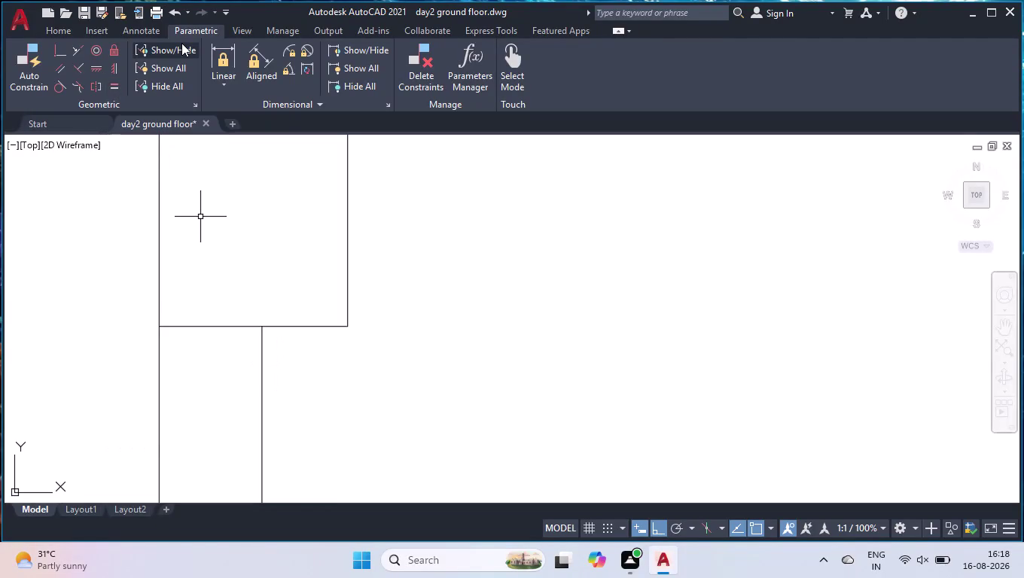
Select the jamb outline and the vertical wall line, cancelling an accidental line command.
scroll(down, 3)
scroll(down, 3)
scroll(up, 3)
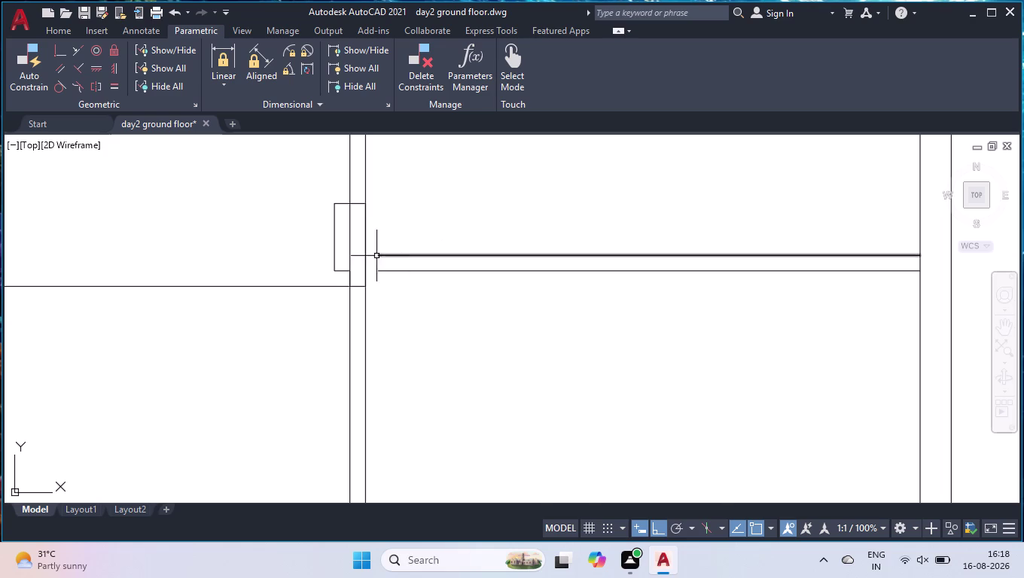
click(342, 275)
click(327, 250)
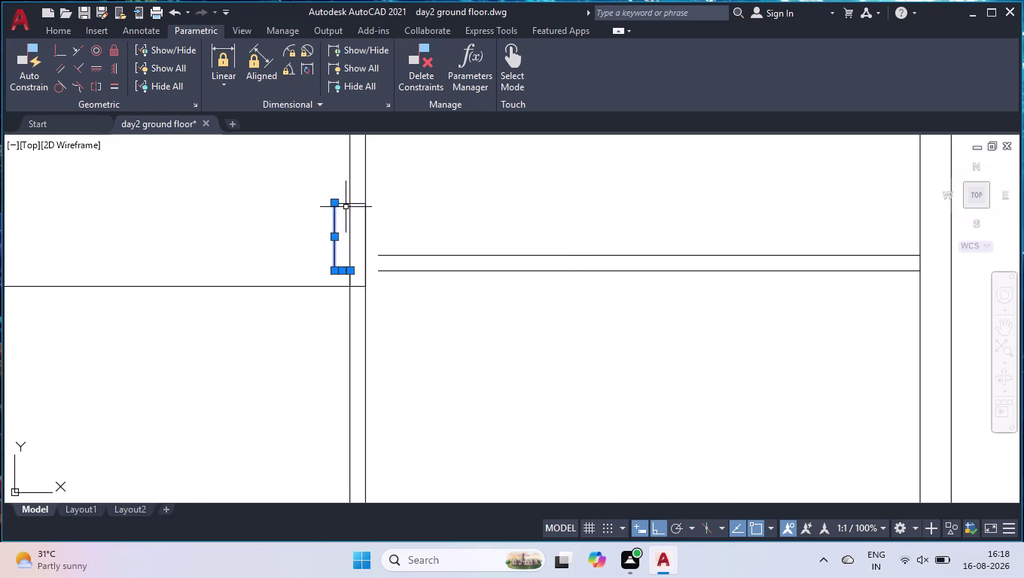
click(344, 203)
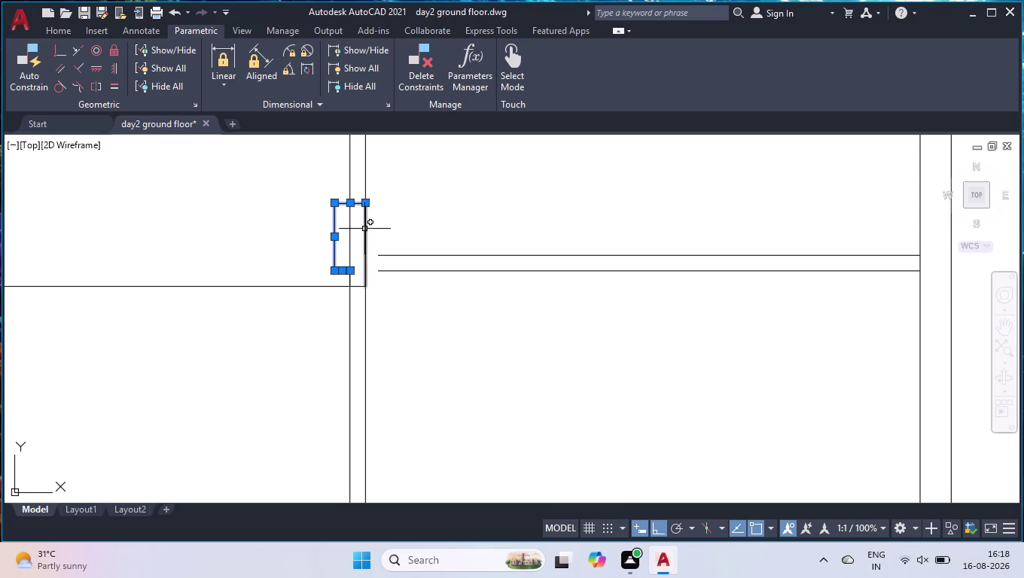
click(363, 230)
double_click(372, 235)
click(360, 239)
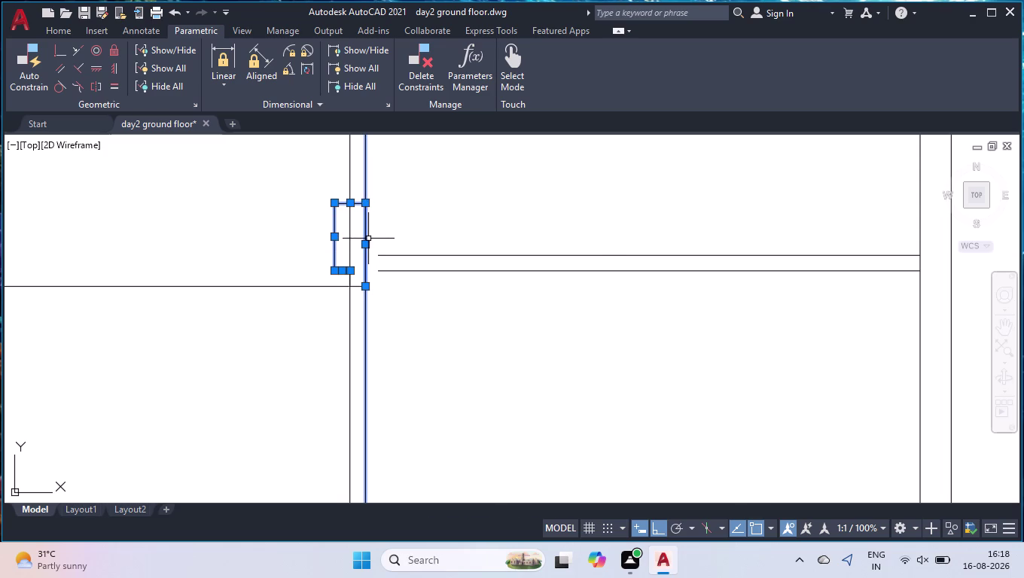
key(l)
key(Return)
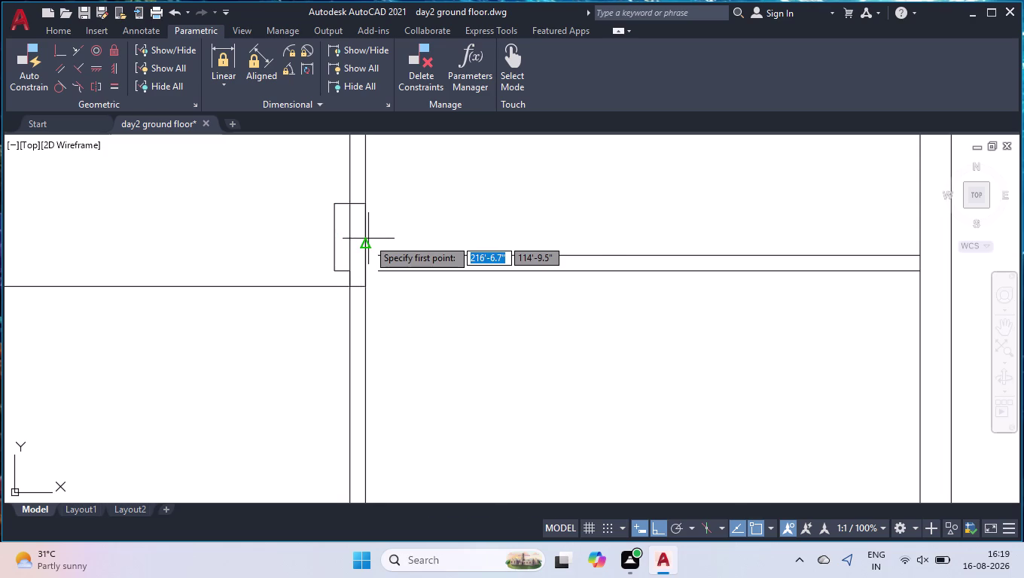
key(space)
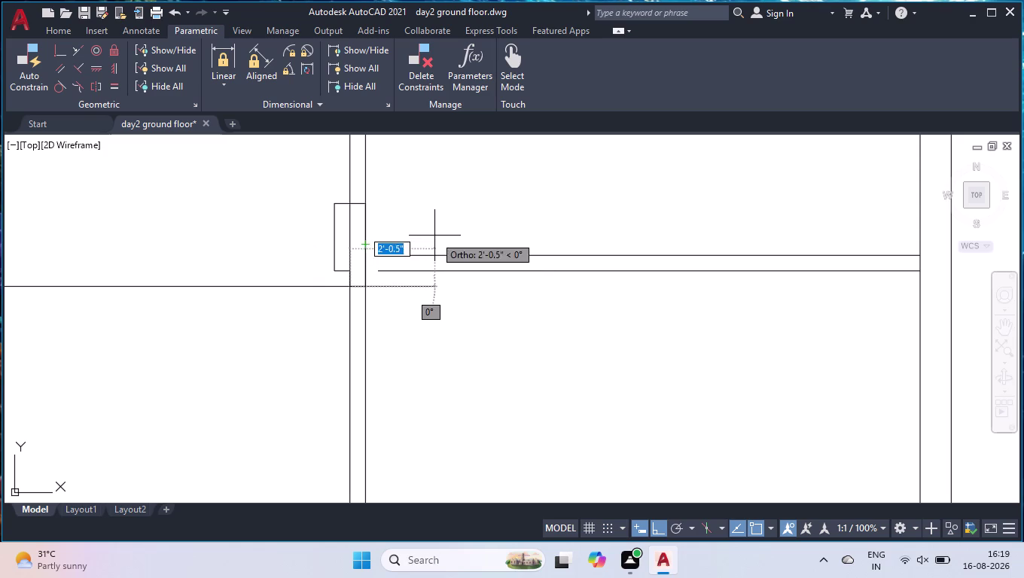
key(space)
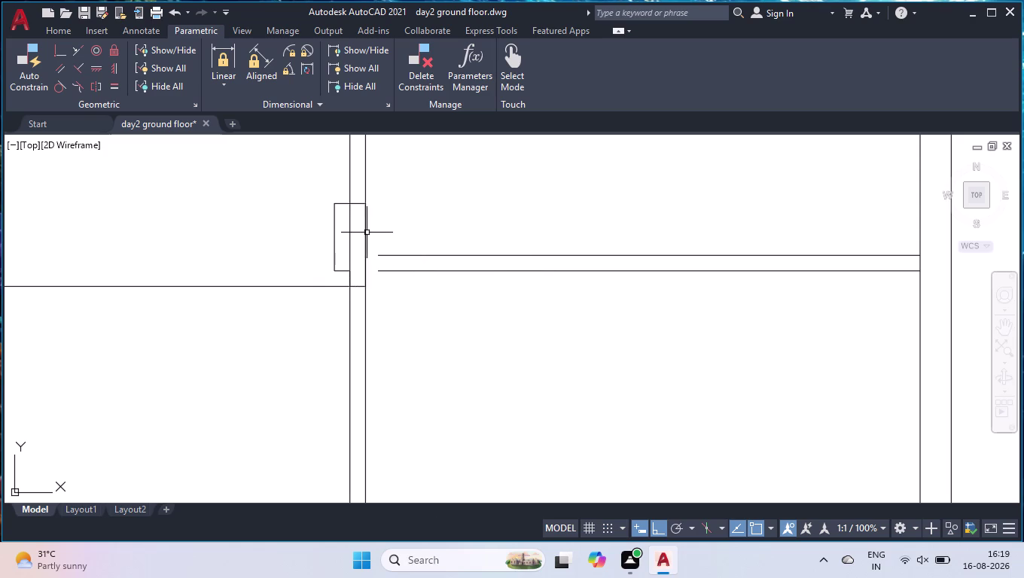
Window-select the jamb lines and the lower and short wall lines, and join them into one outline.
click(366, 234)
click(357, 201)
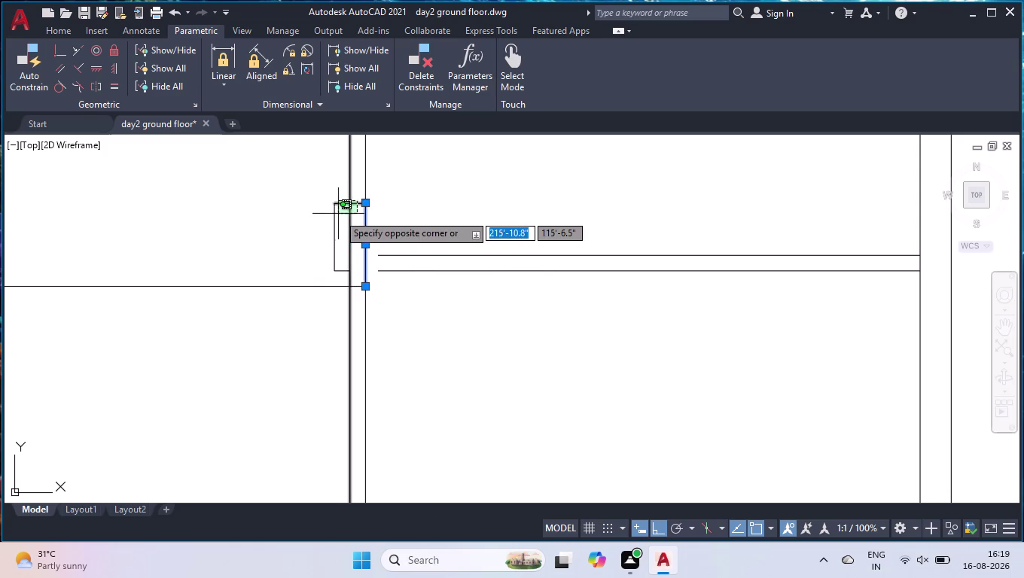
click(354, 205)
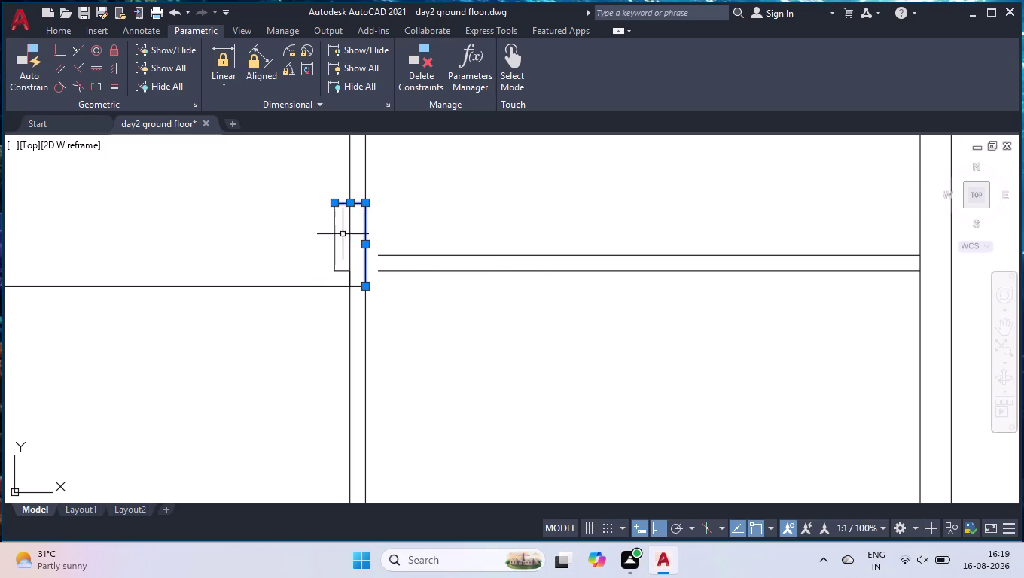
click(341, 275)
click(332, 246)
scroll(up, 3)
click(316, 316)
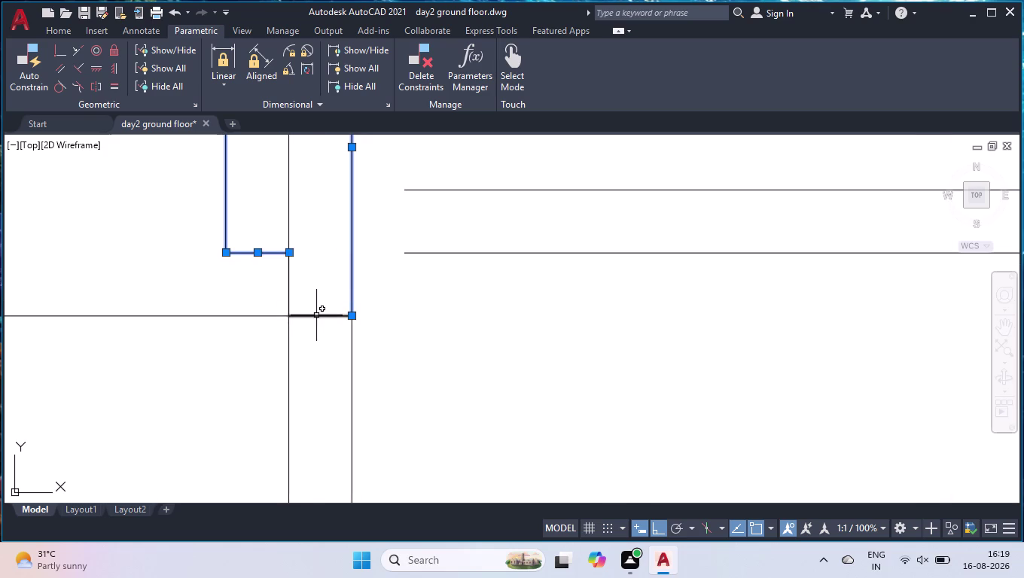
click(308, 297)
click(317, 285)
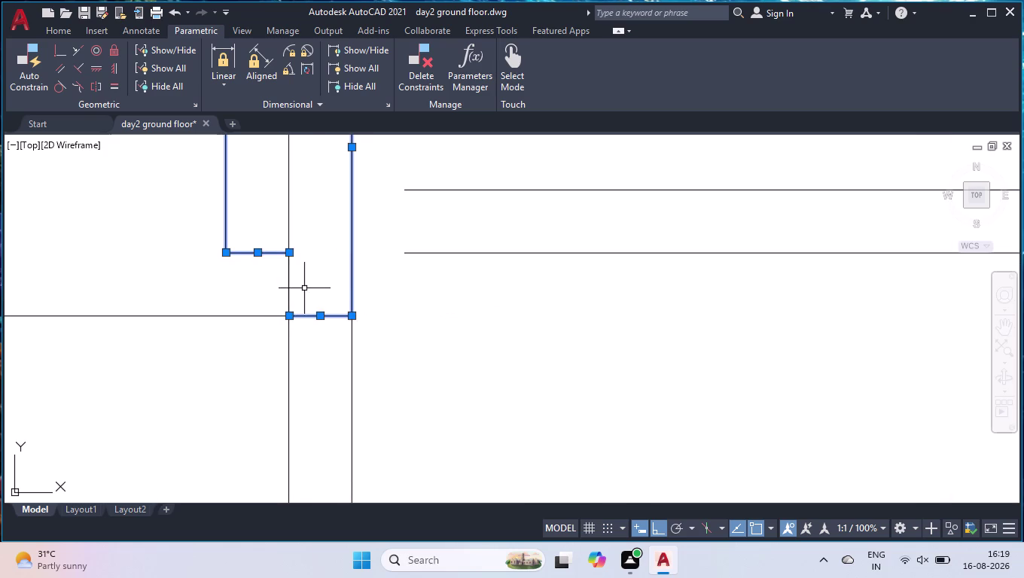
click(290, 290)
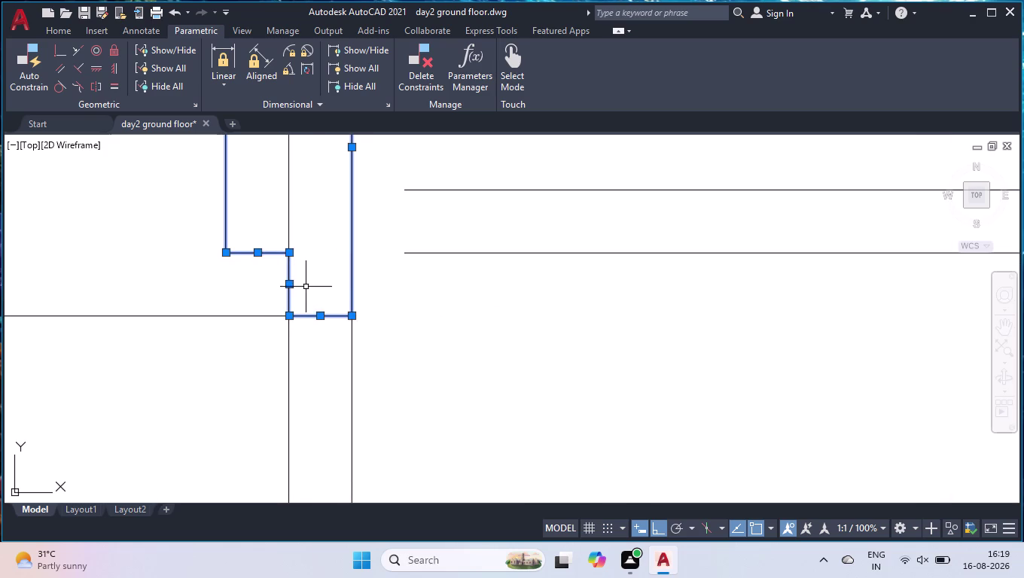
key(j)
key(Return)
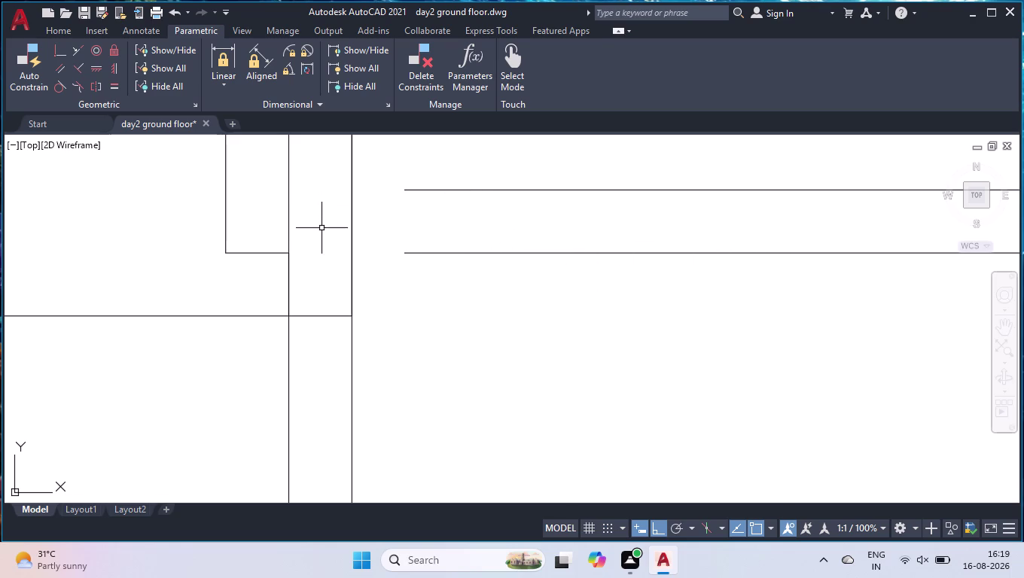
Stretch the wall outline near the jamb so its end meets the jamb.
scroll(down, 3)
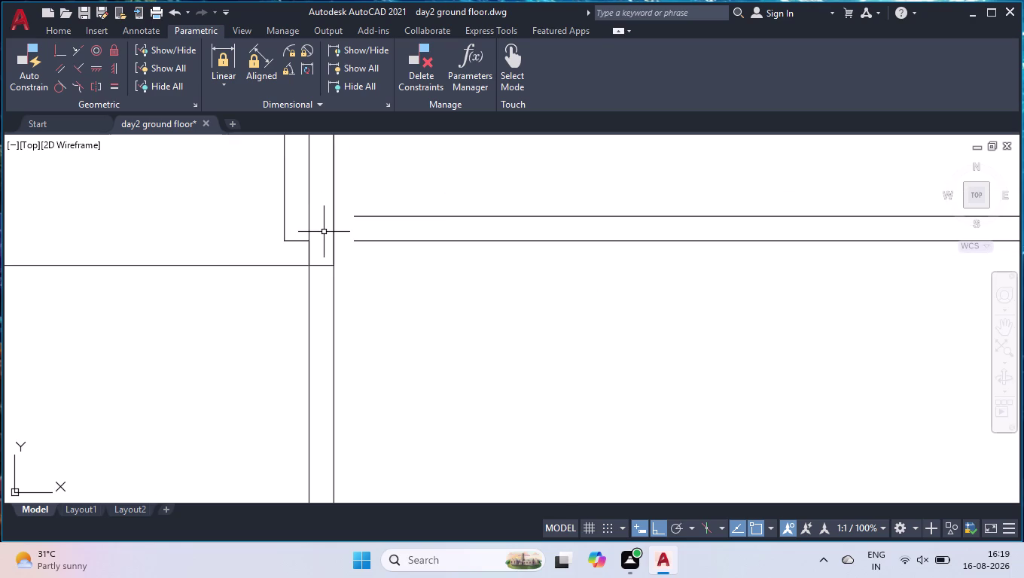
click(294, 240)
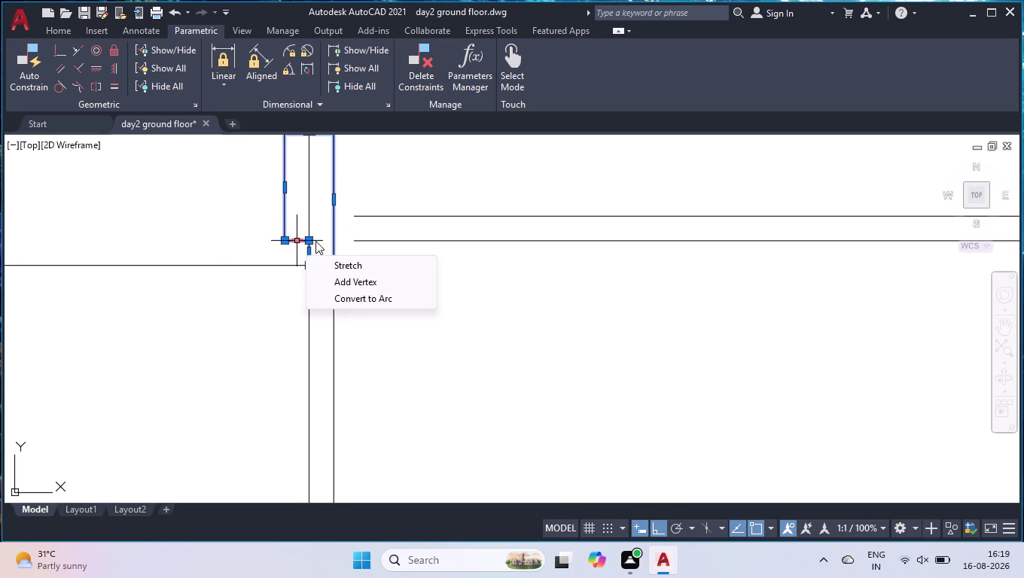
key(m)
key(Return)
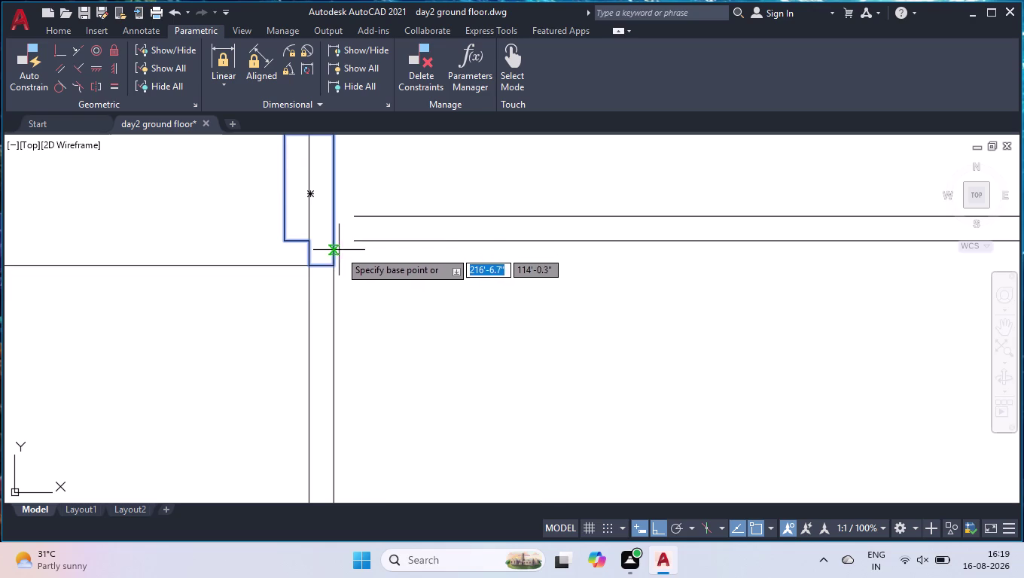
scroll(up, 3)
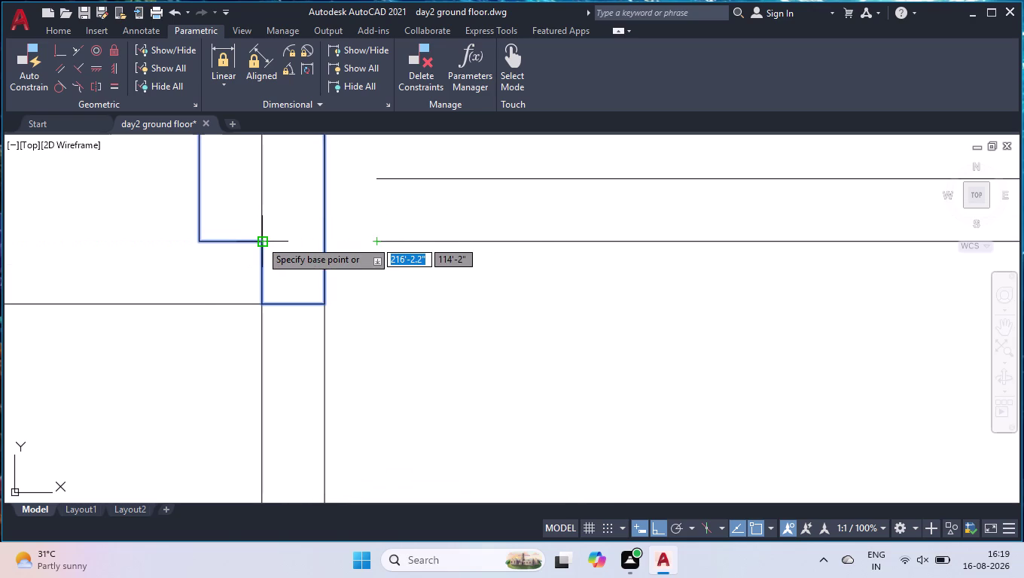
scroll(down, 3)
scroll(up, 3)
scroll(up, 3)
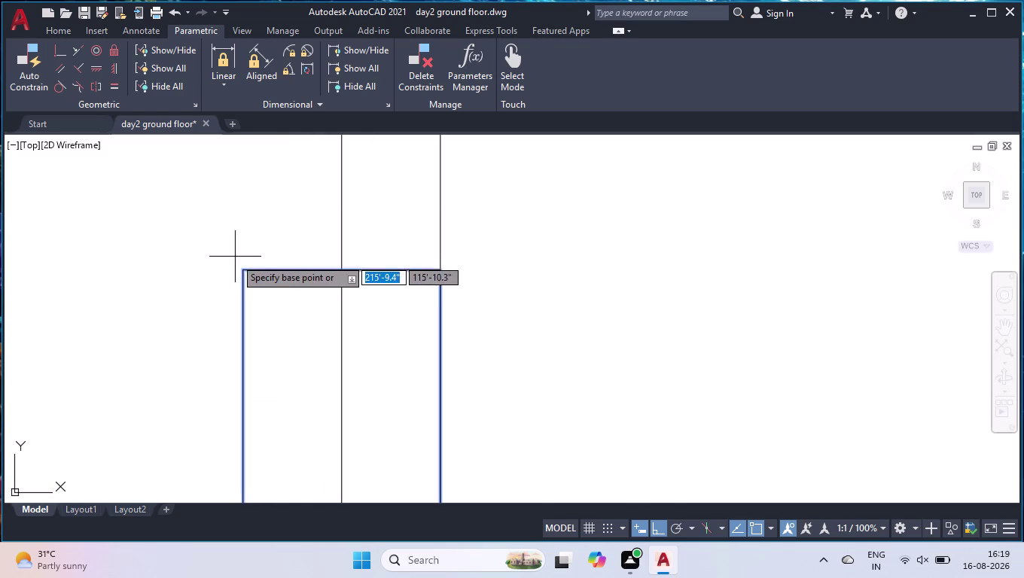
click(244, 268)
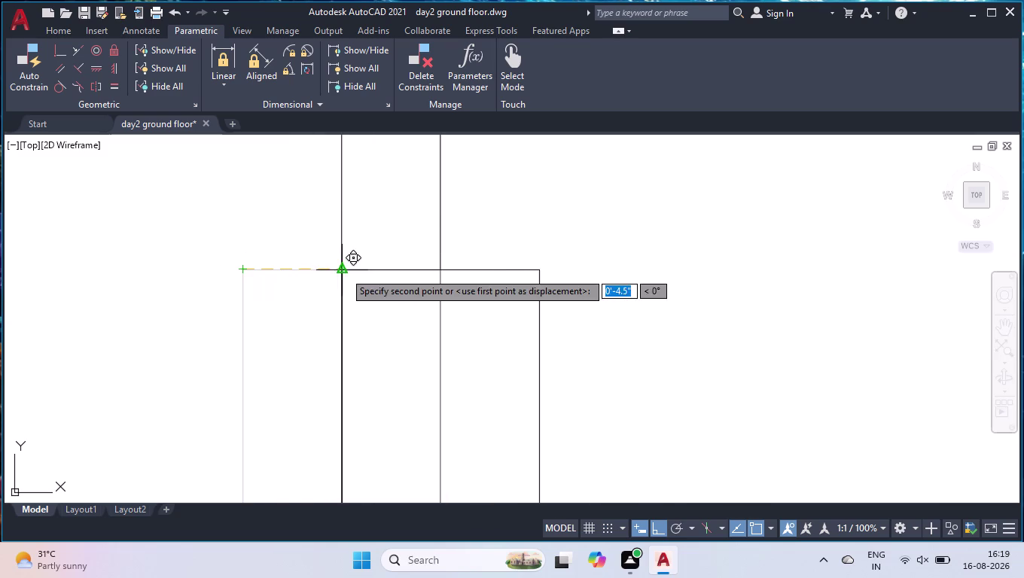
click(345, 272)
scroll(down, 3)
scroll(up, 3)
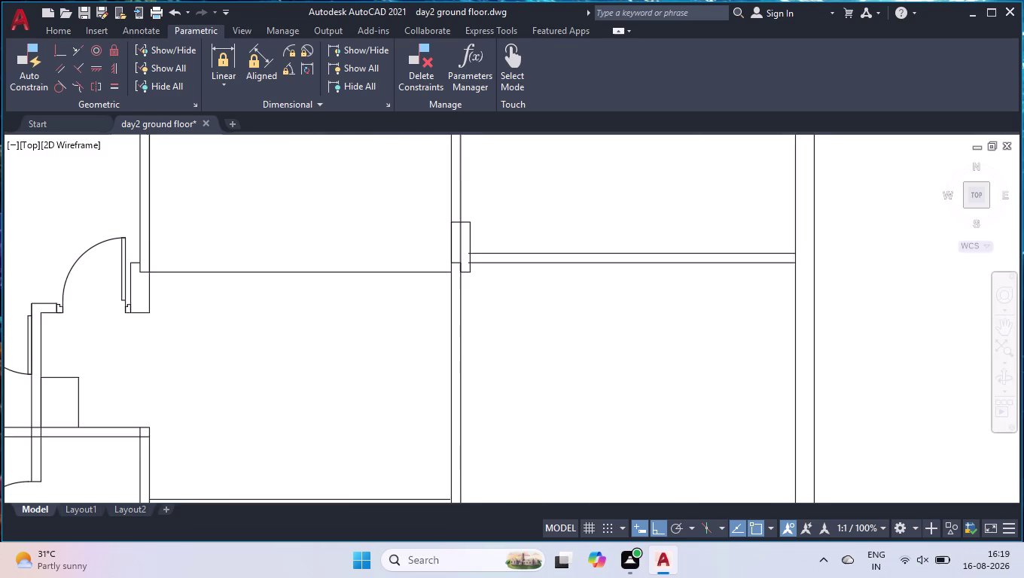
Draw a 9' line starting at the partition wall.
scroll(down, 3)
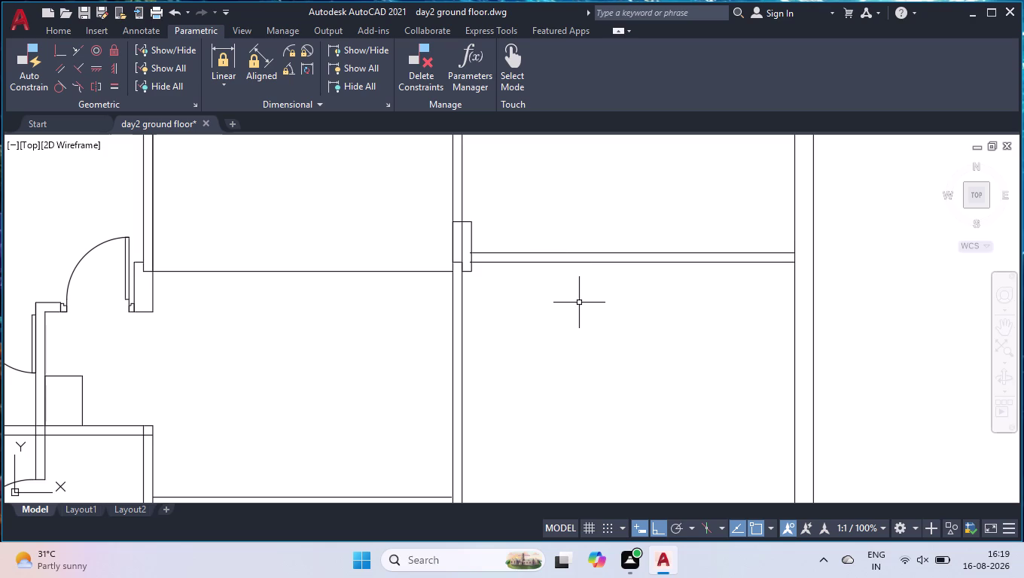
scroll(down, 3)
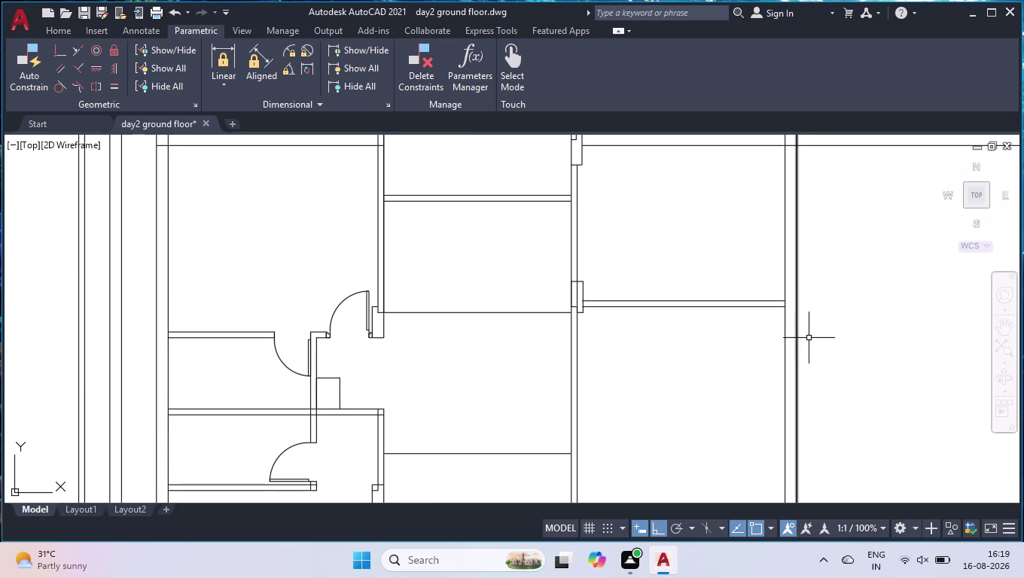
scroll(up, 3)
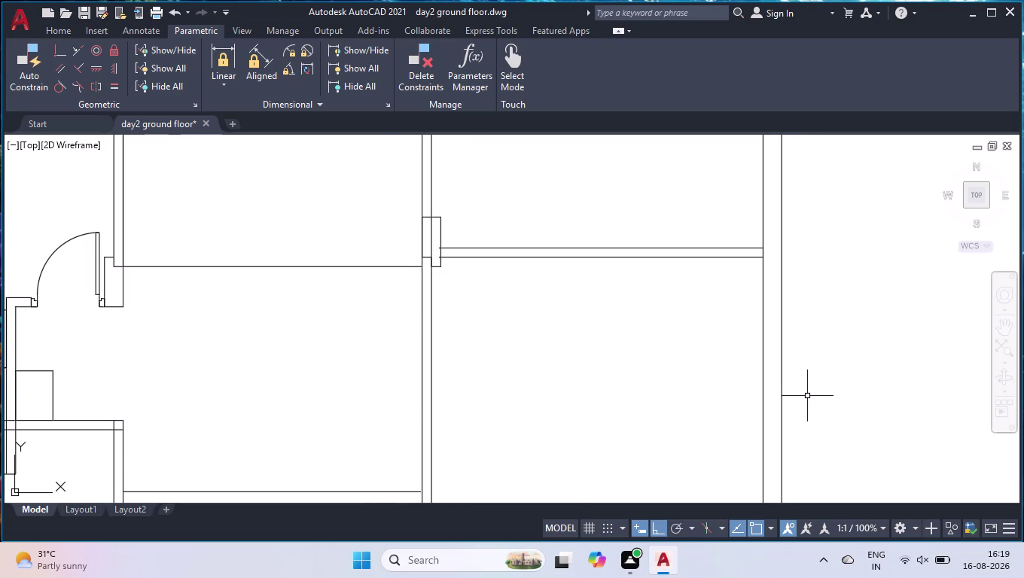
text(off)
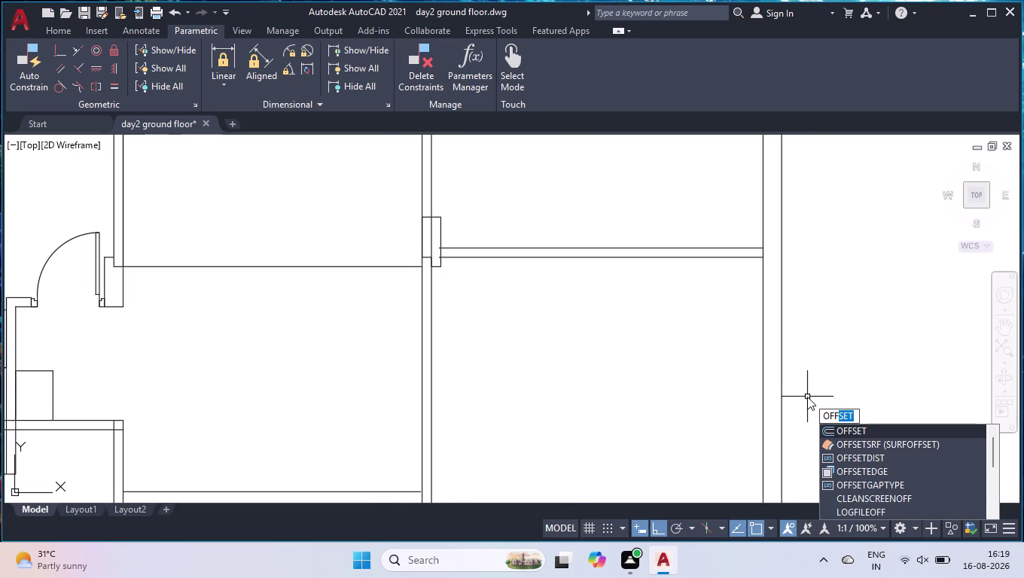
key(BackSpace)
key(BackSpace)
key(BackSpace)
key(BackSpace)
key(l)
key(Return)
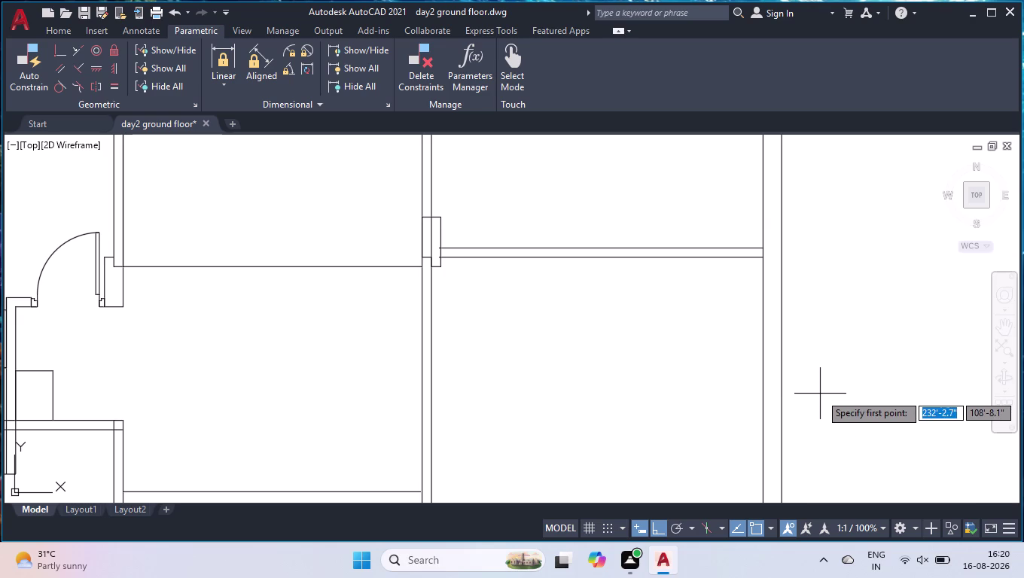
click(760, 256)
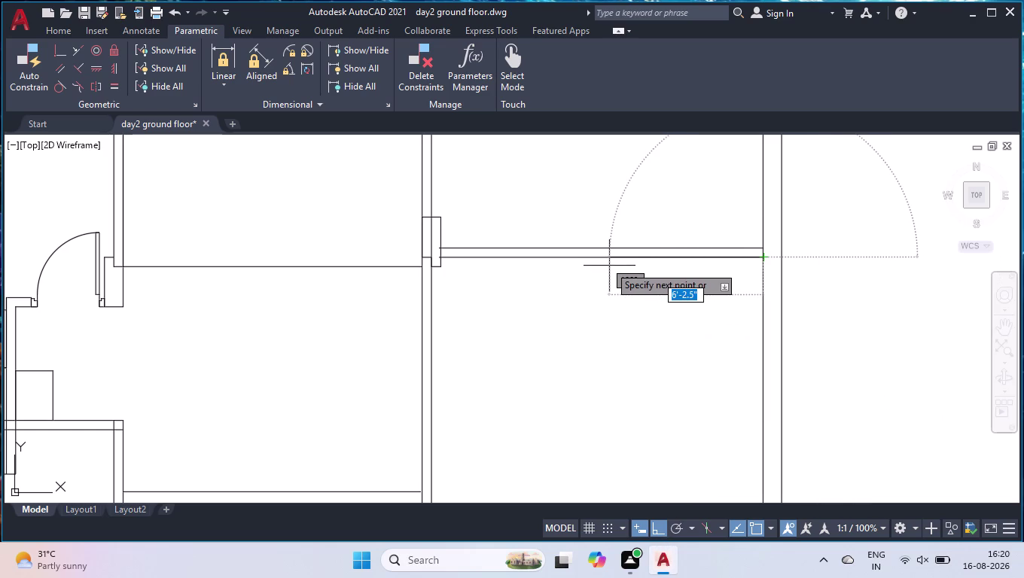
text(9')
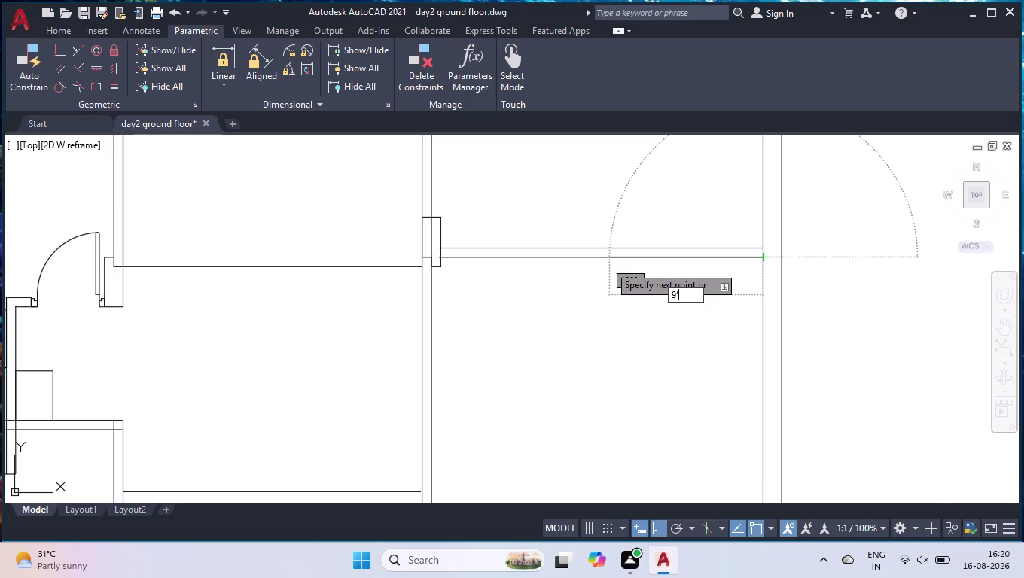
key(Return)
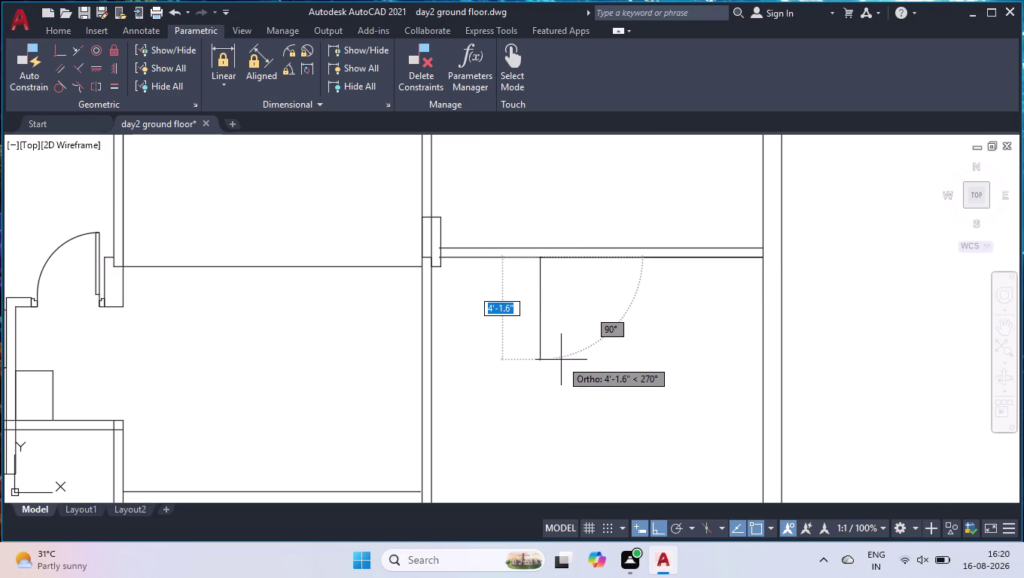
Continue the room outline with a 4'1" downward segment and a short closing segment.
text(4)
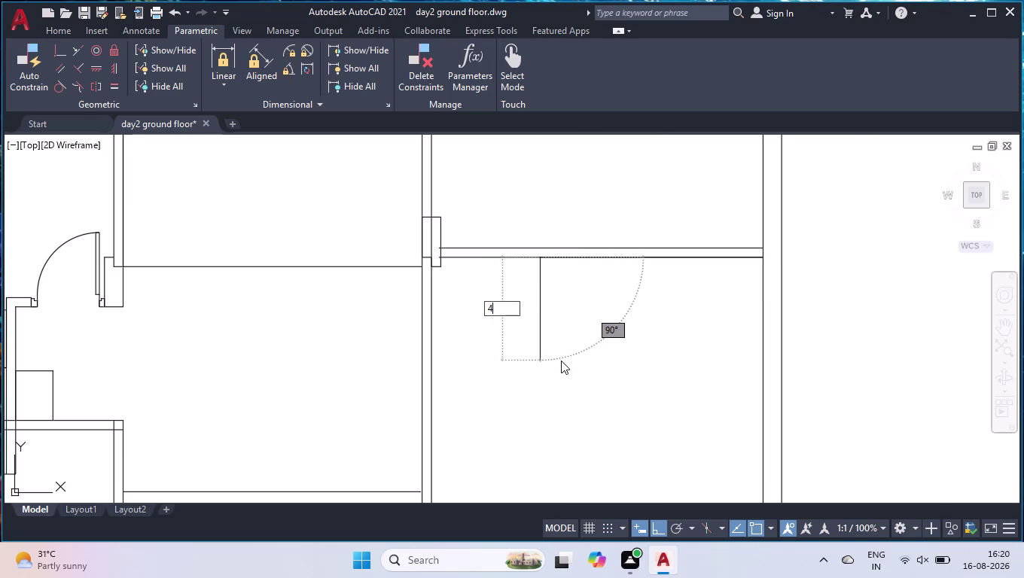
text('1")
key(Return)
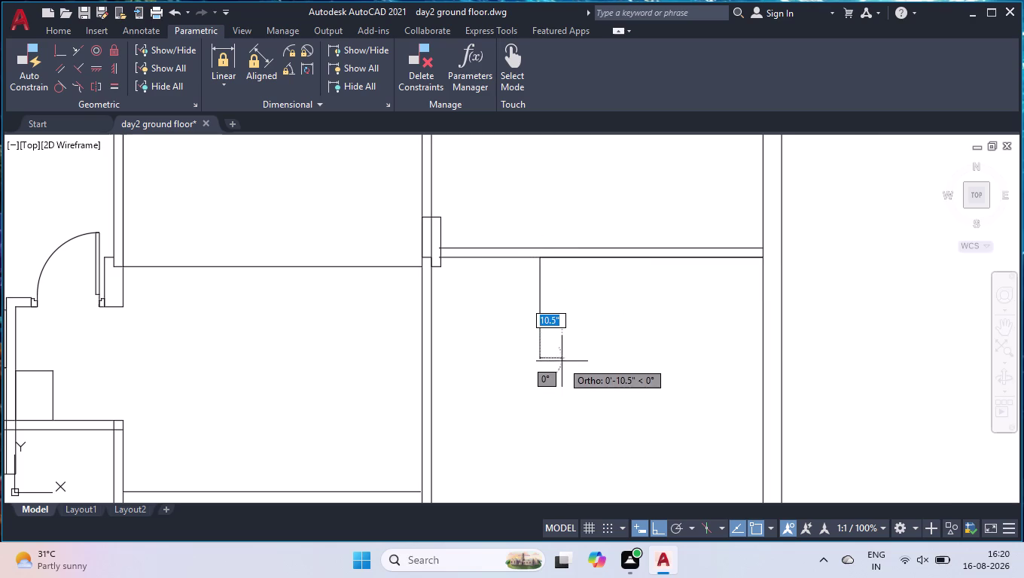
click(760, 359)
key(space)
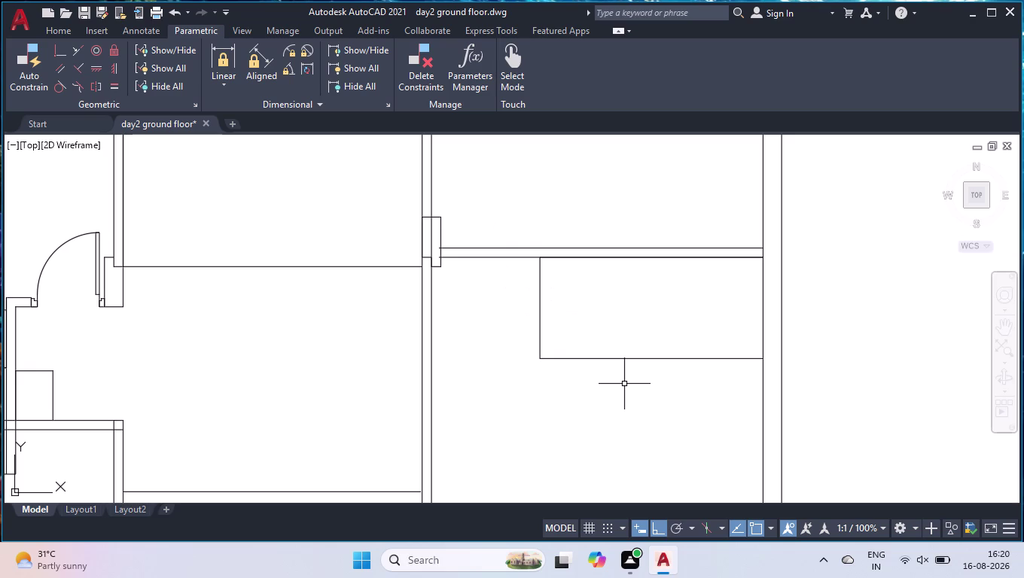
Extend the room's left line up to the partition.
text(ex)
key(Return)
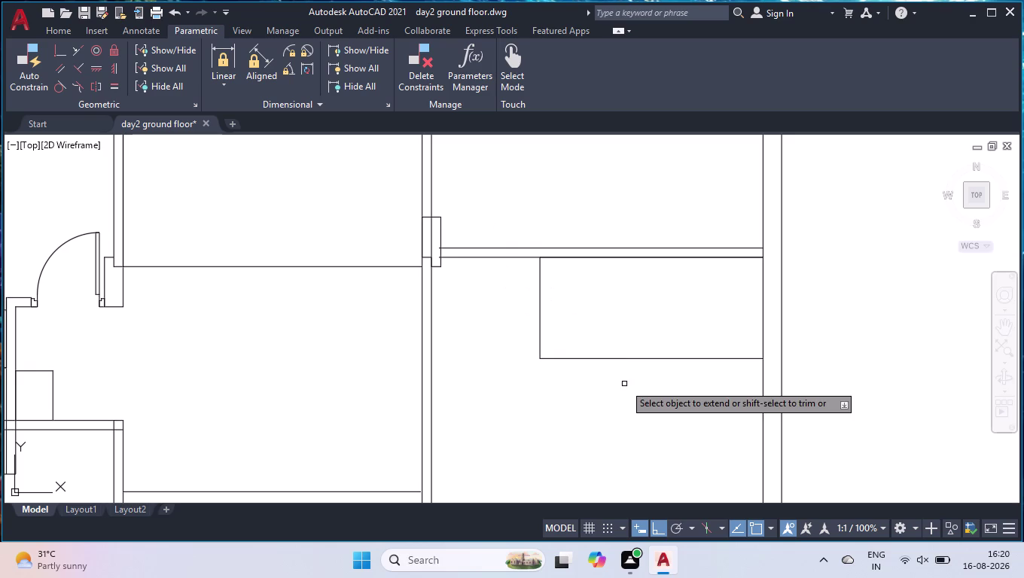
click(541, 284)
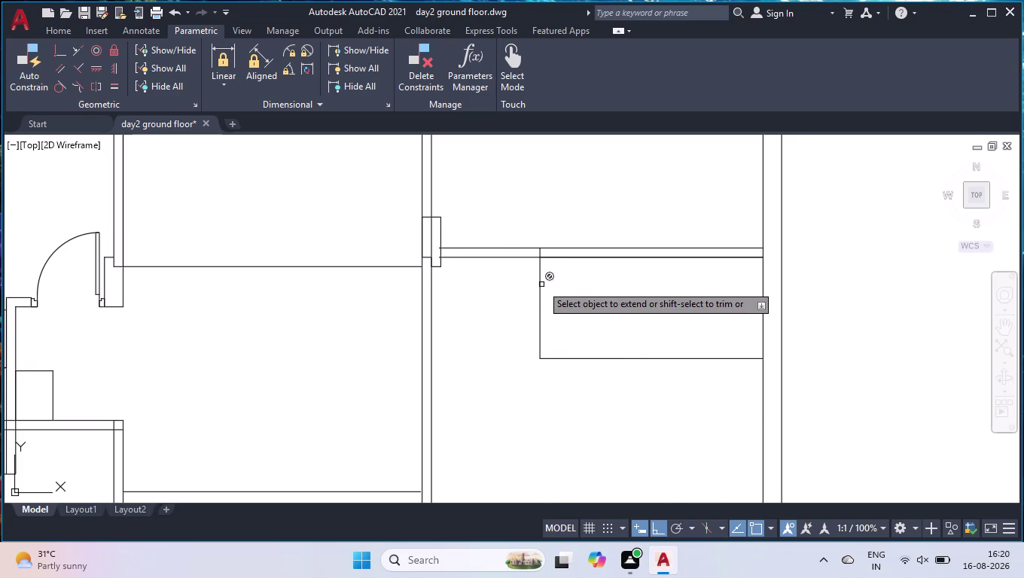
key(Return)
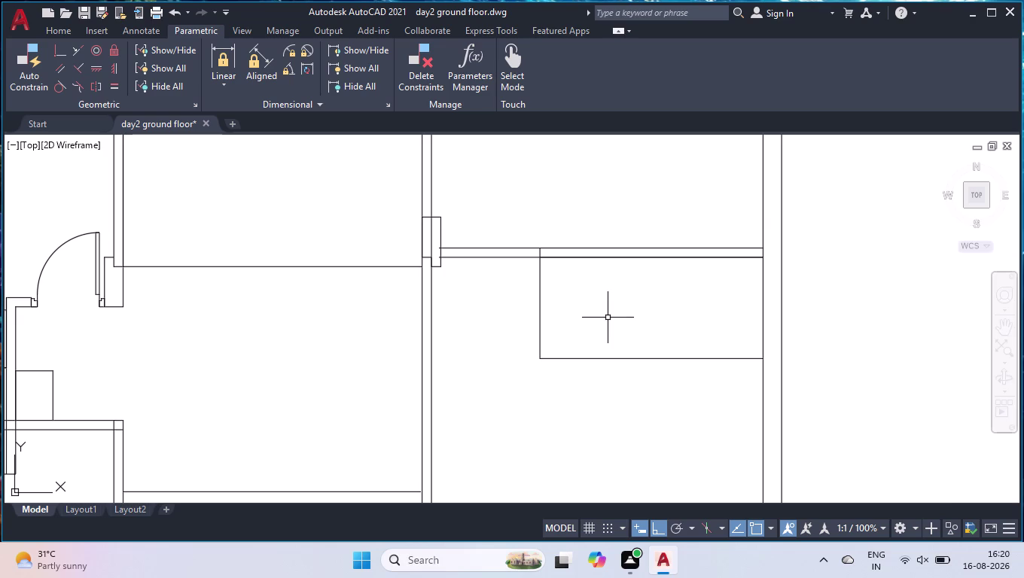
key(o)
key(Return)
key(Return)
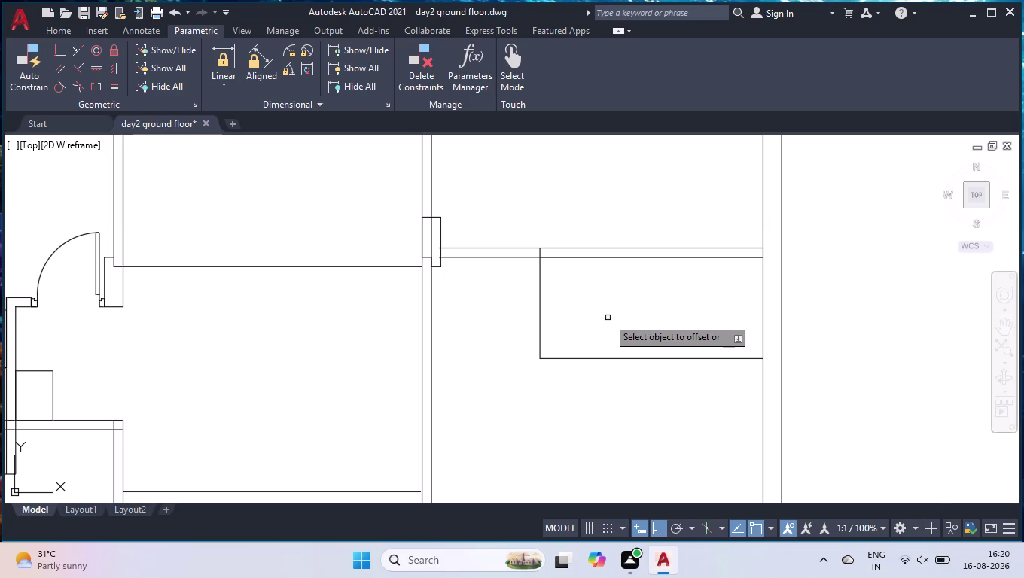
key(space)
Offset the room's left and bottom lines 4.5" outward.
text(off)
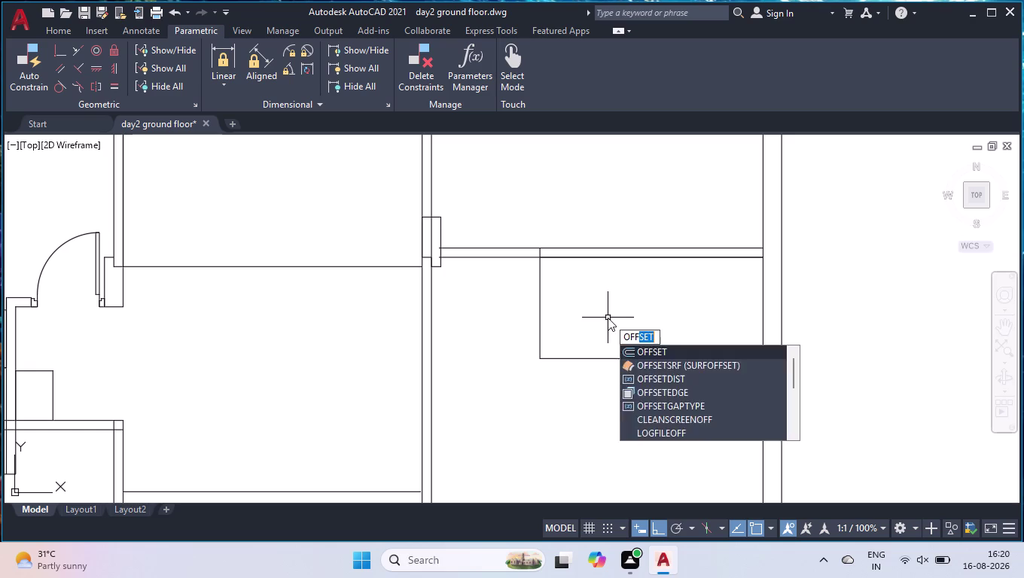
key(Return)
text(4.5)
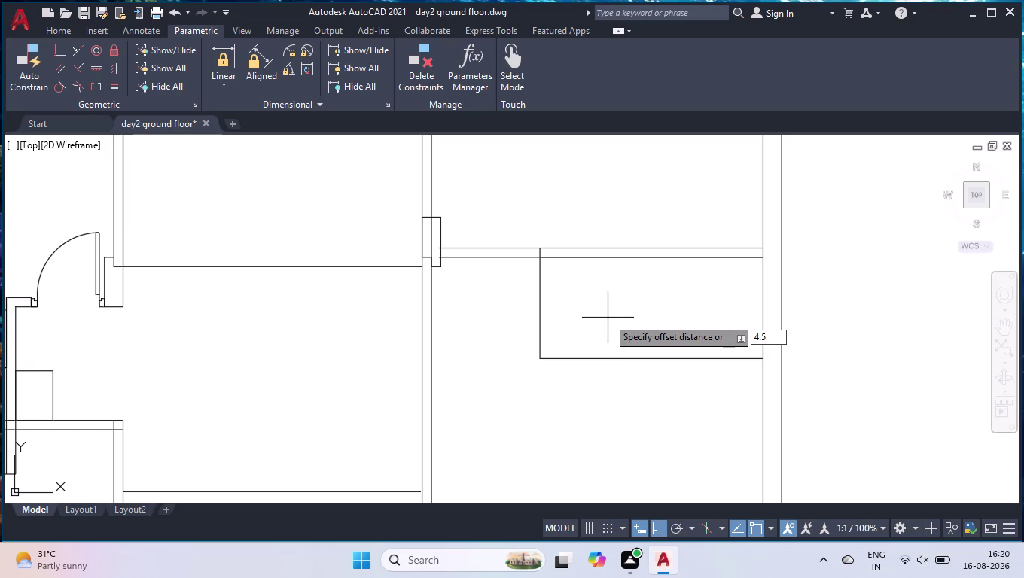
text(")
key(Return)
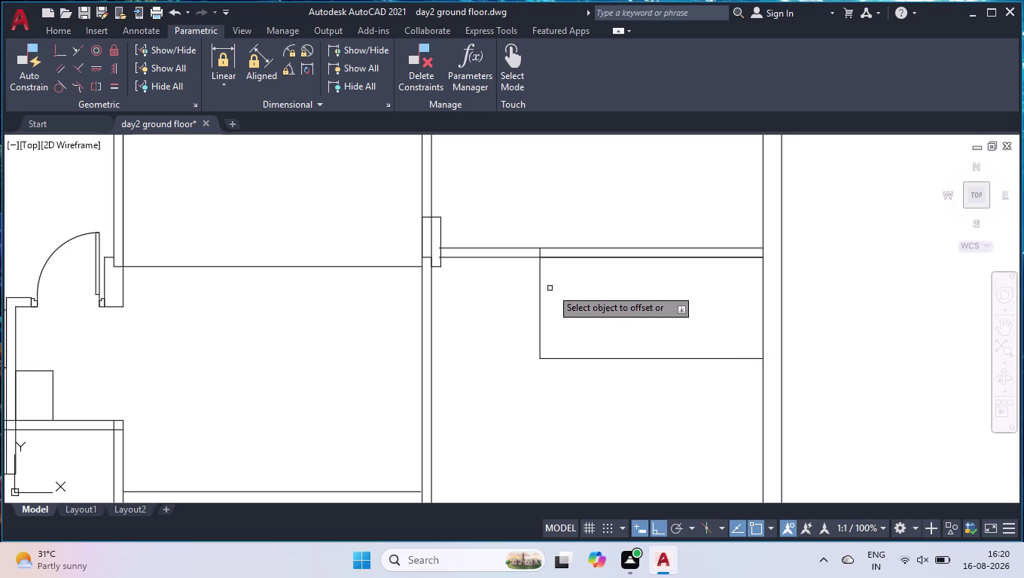
click(540, 295)
click(480, 313)
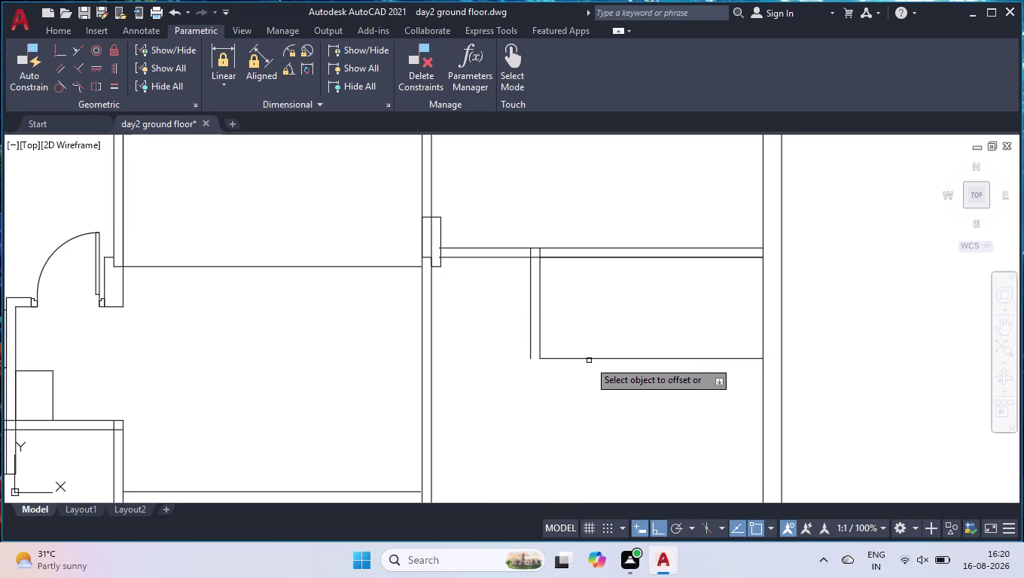
click(588, 357)
click(593, 418)
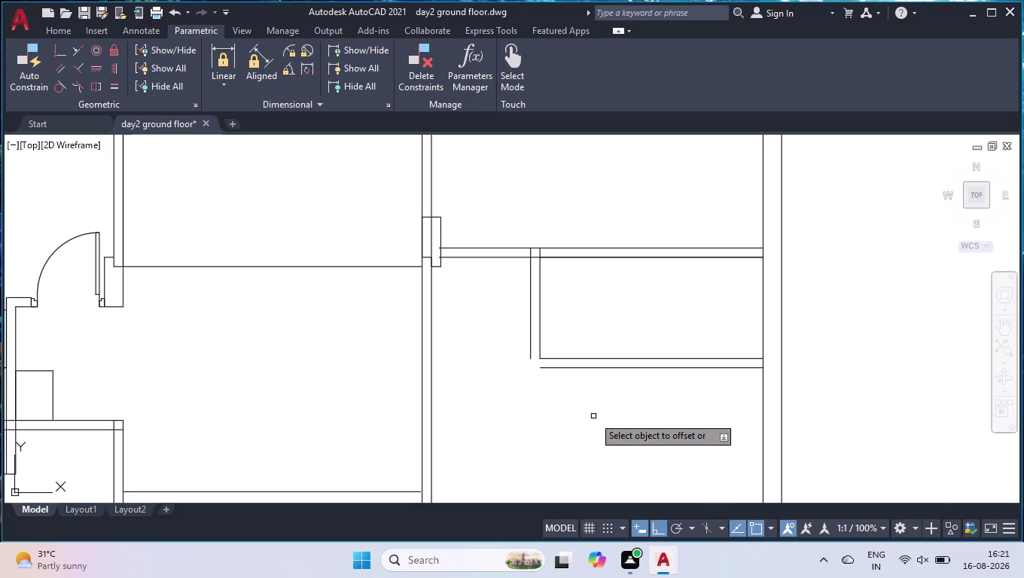
key(space)
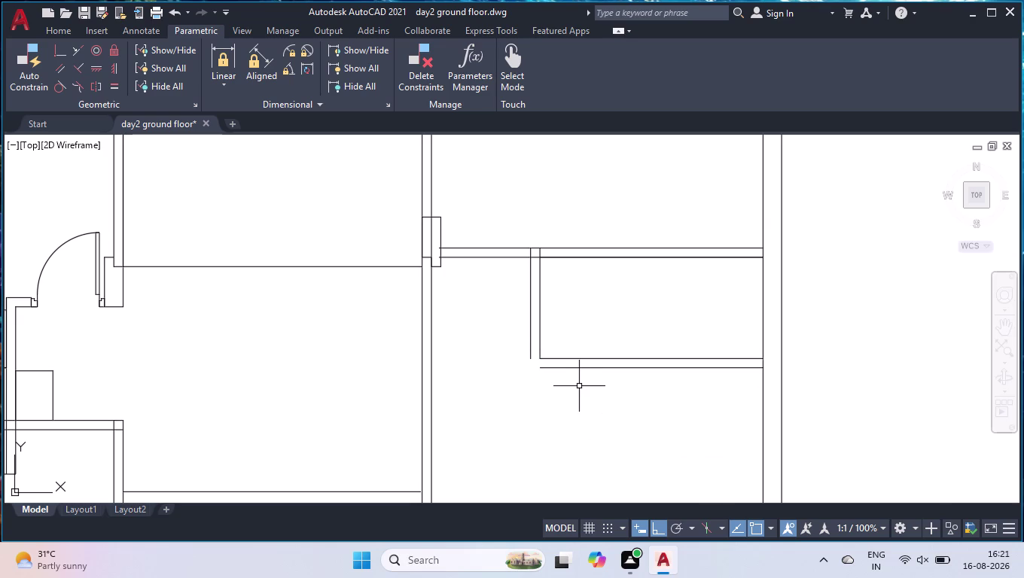
Trim the partition lines left of the room and the two short stubs past the wall.
text(tr)
key(Return)
click(502, 211)
click(466, 319)
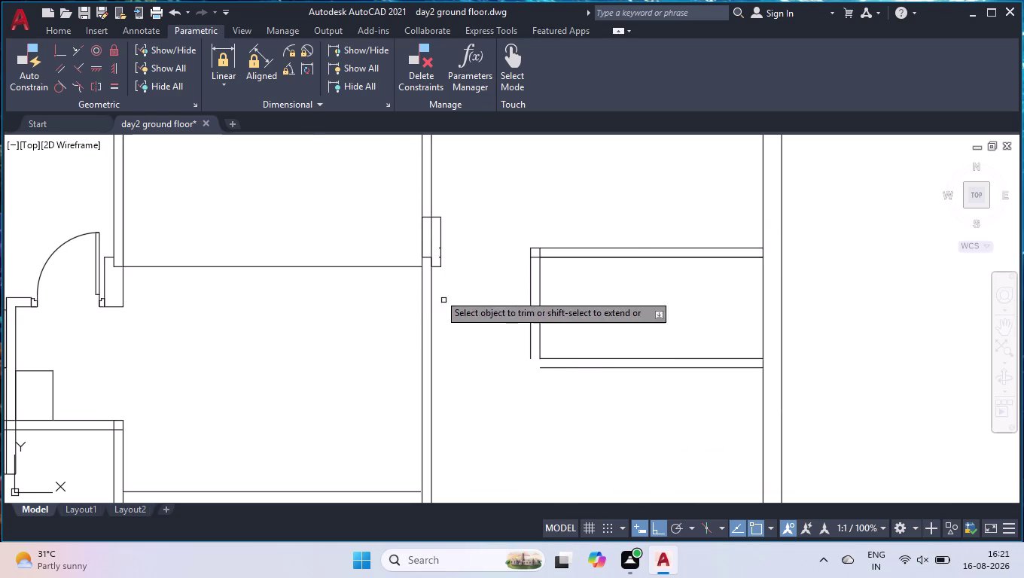
scroll(up, 3)
scroll(up, 3)
scroll(down, 3)
scroll(up, 3)
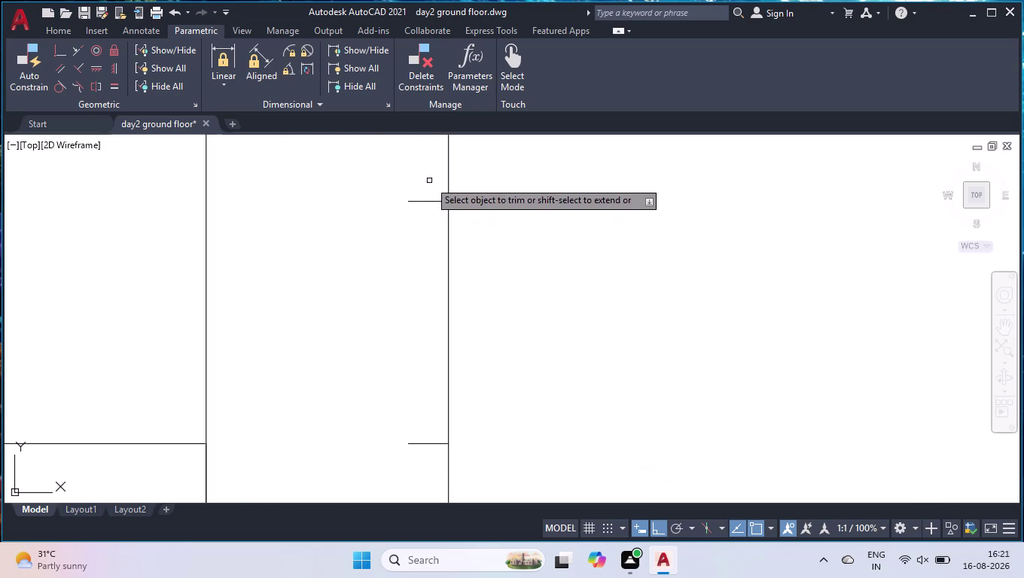
click(433, 181)
click(416, 459)
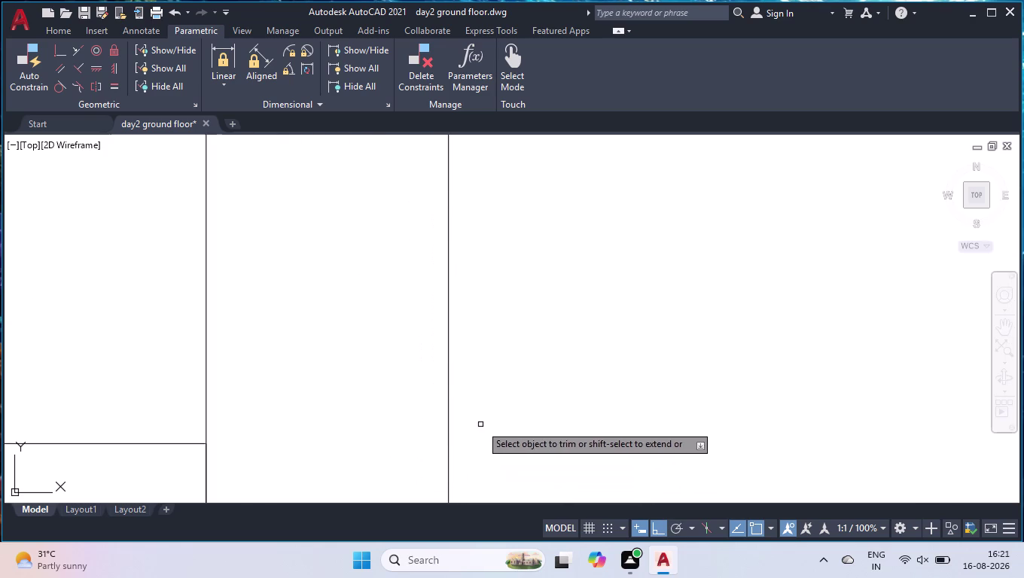
key(space)
scroll(down, 3)
Fillet the outer left and outer bottom wall lines with a zero radius.
scroll(down, 3)
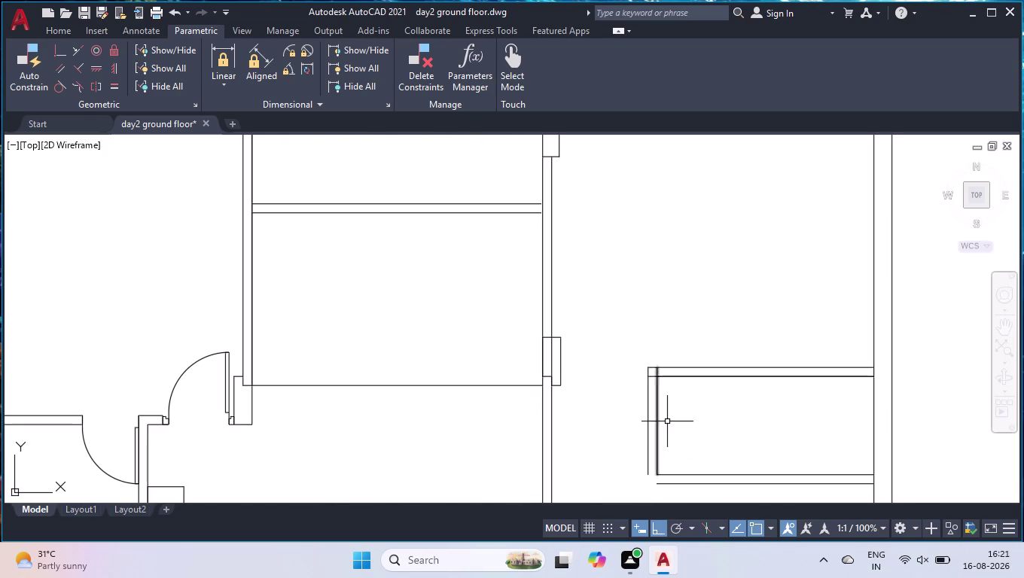
scroll(down, 3)
scroll(up, 3)
scroll(up, 3)
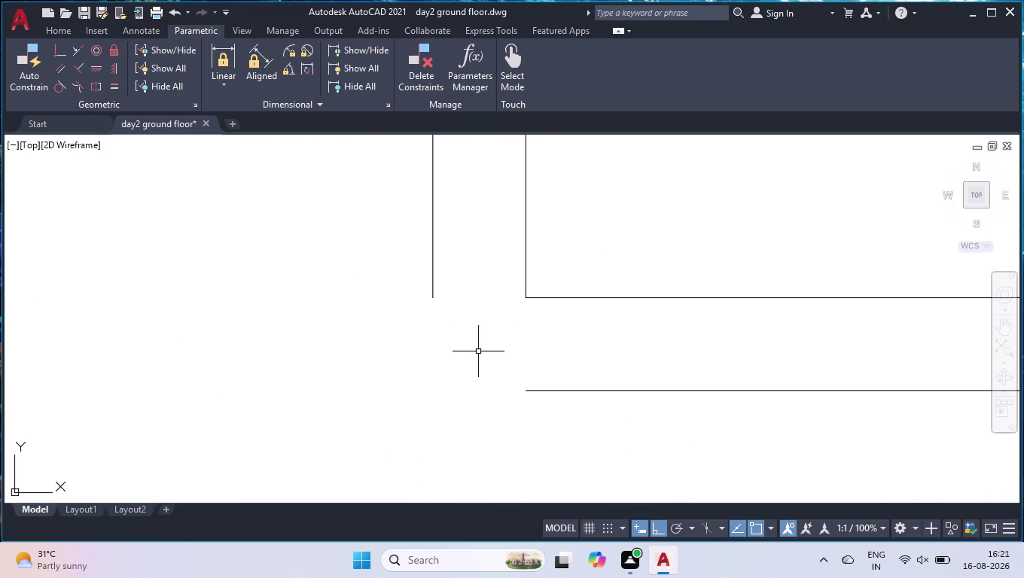
key(f)
key(Return)
key(r)
key(Return)
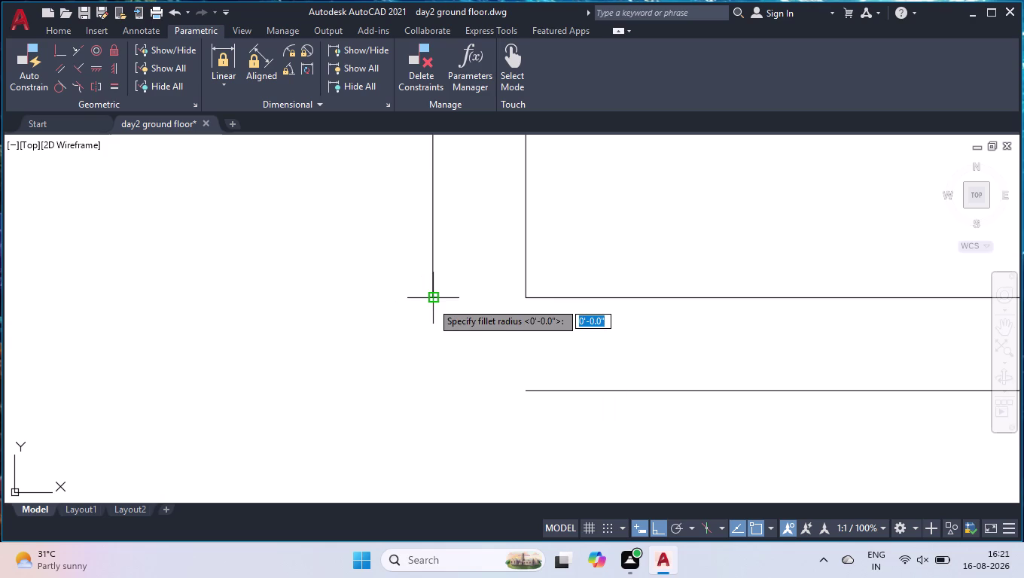
key(Return)
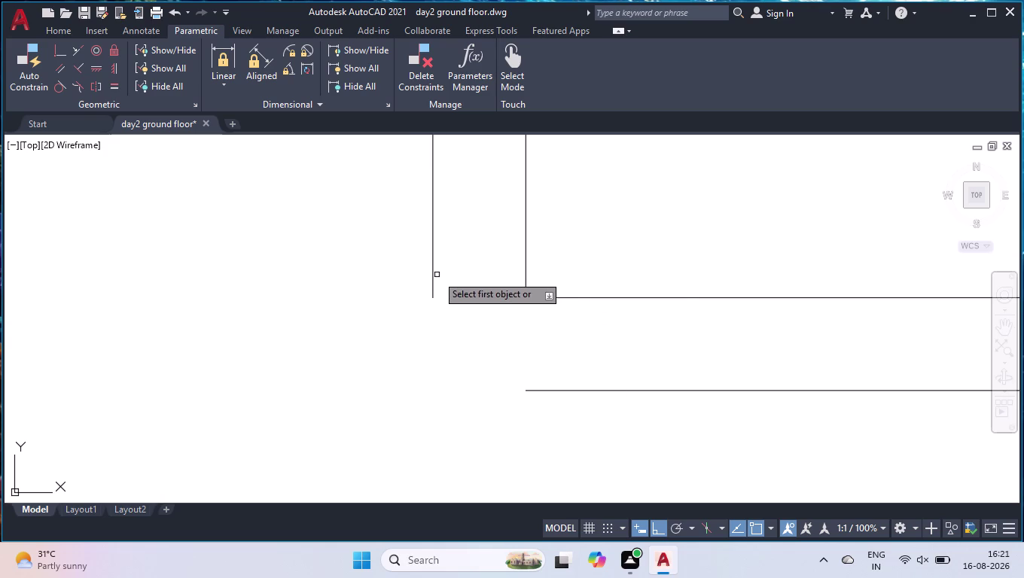
click(434, 276)
click(558, 390)
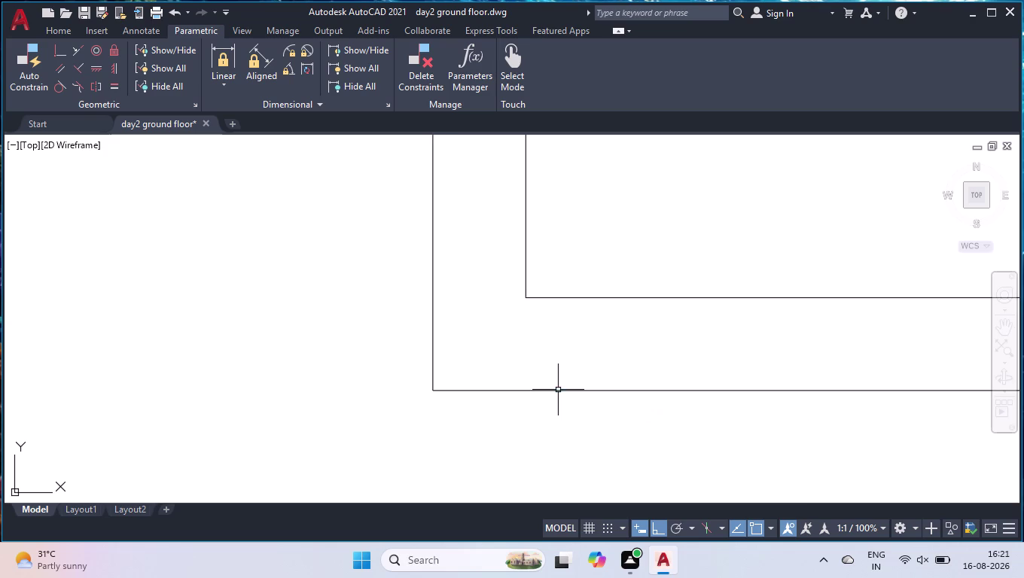
Delete a selected object in the plan and zoom back out.
scroll(down, 3)
scroll(down, 3)
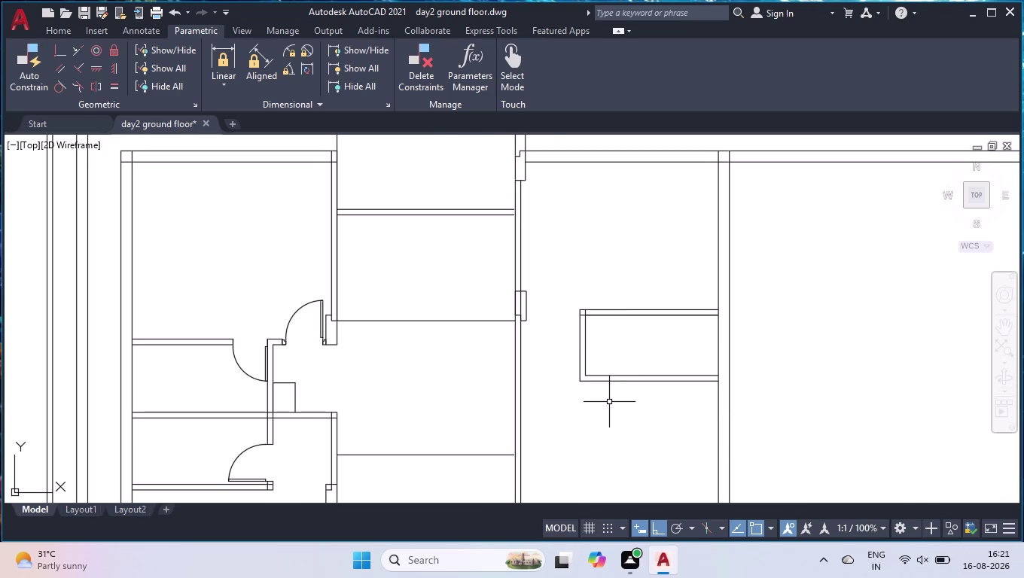
scroll(up, 3)
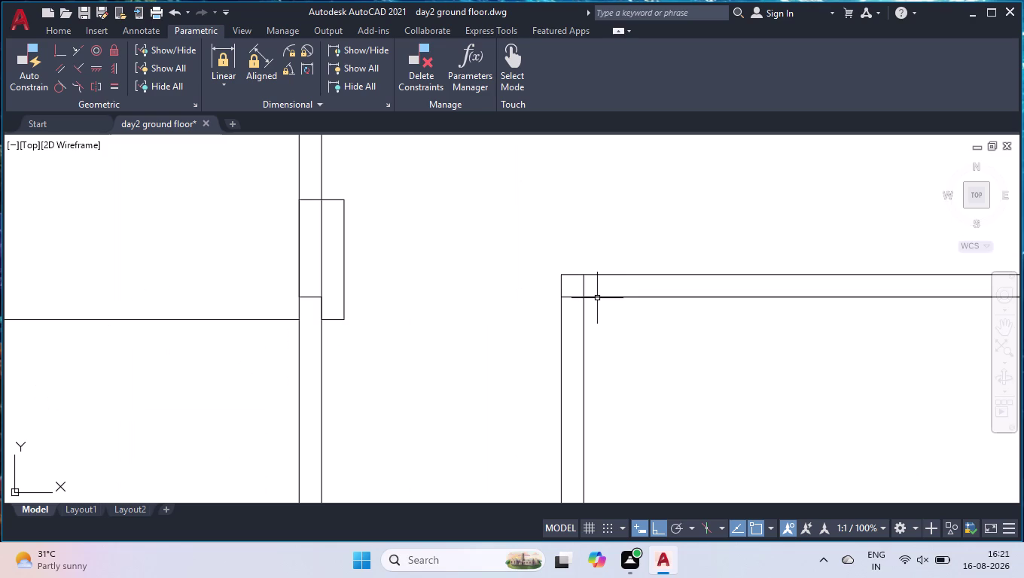
click(597, 298)
key(Delete)
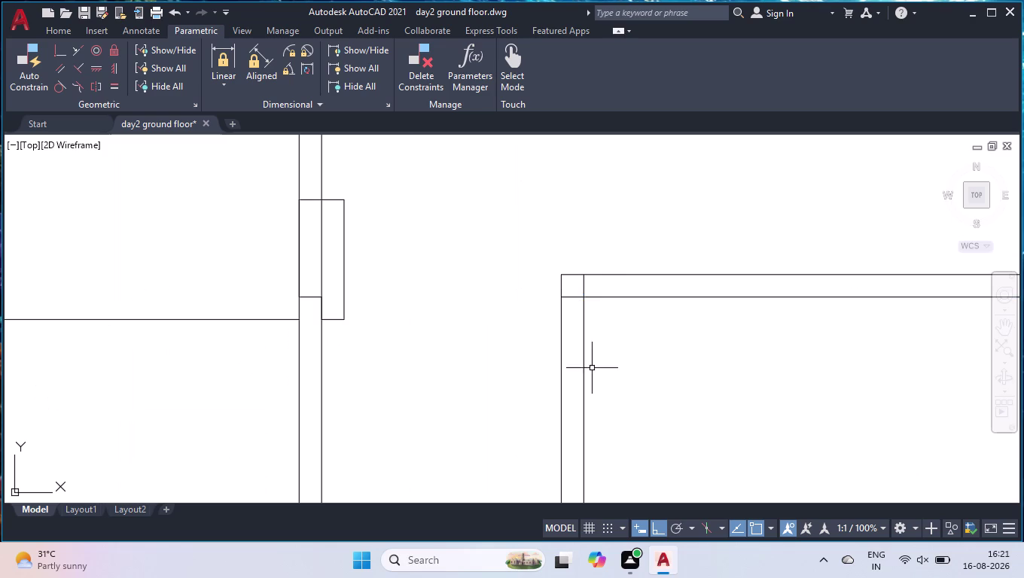
scroll(down, 3)
scroll(down, 3)
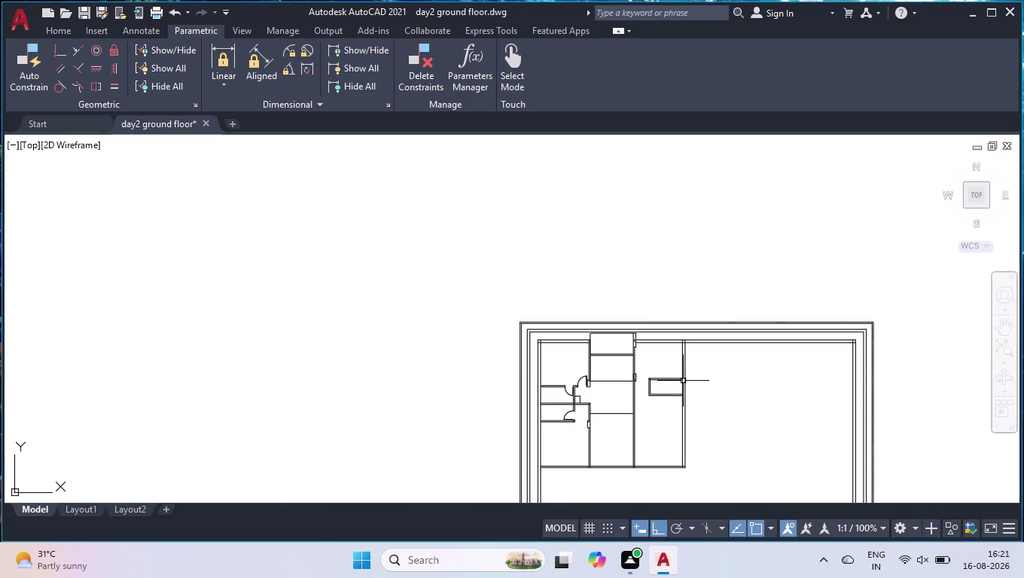
scroll(up, 3)
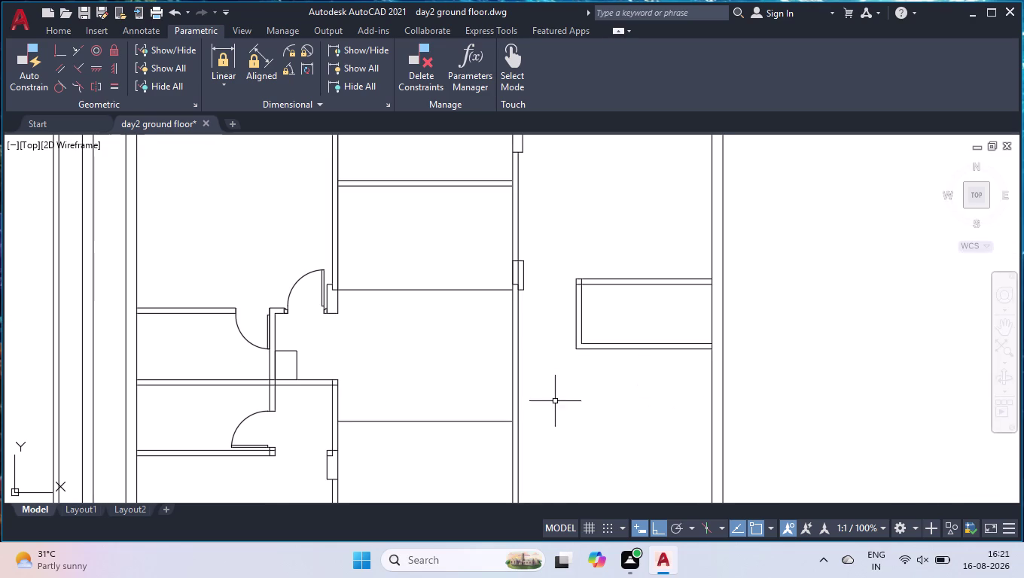
Extend the room's bottom wall lines leftward across the room.
text(ex)
key(Return)
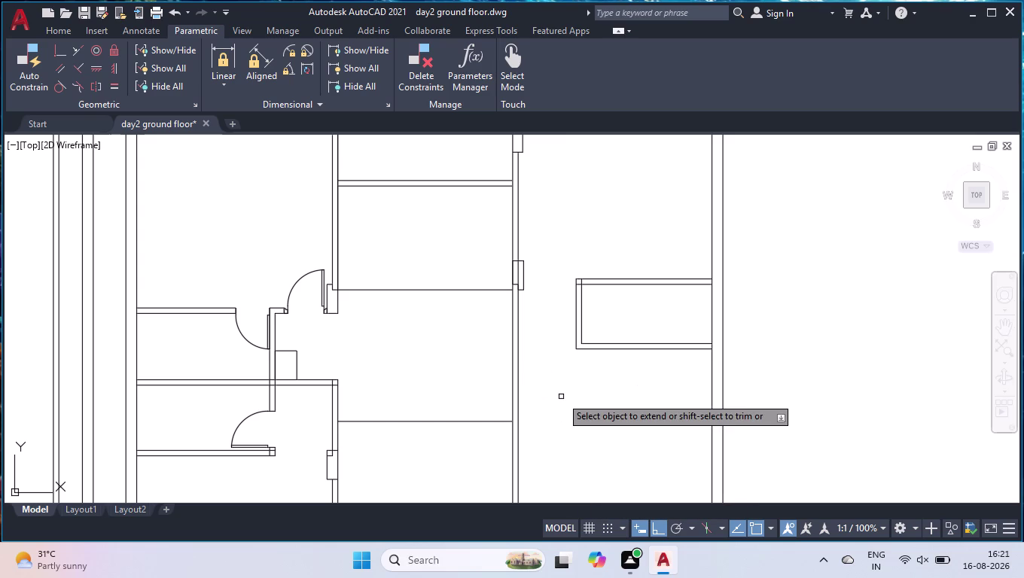
click(596, 338)
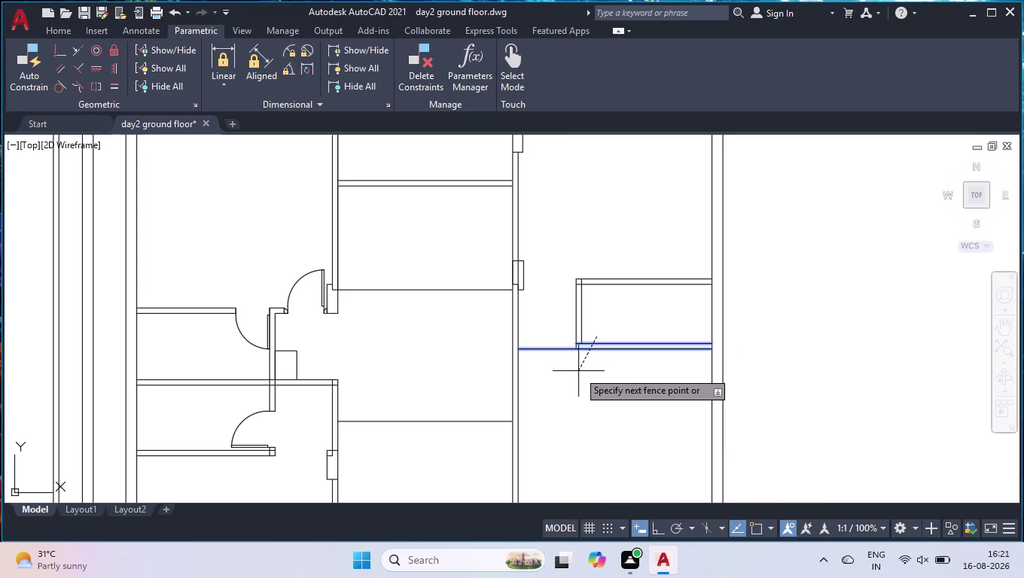
click(579, 371)
click(595, 334)
click(575, 376)
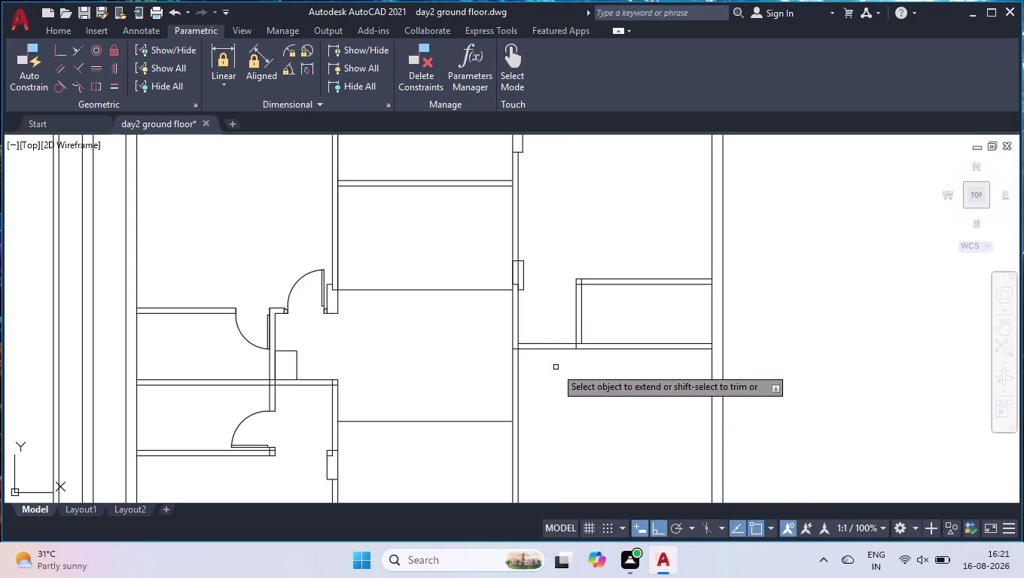
click(548, 332)
click(533, 363)
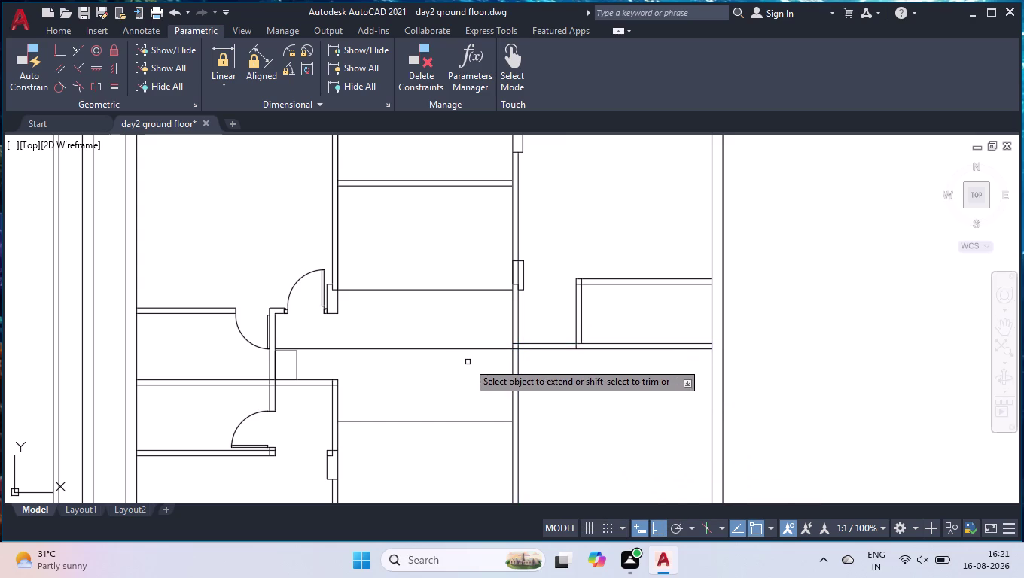
key(space)
Trim the unwanted line crossing the middle room.
text(tr)
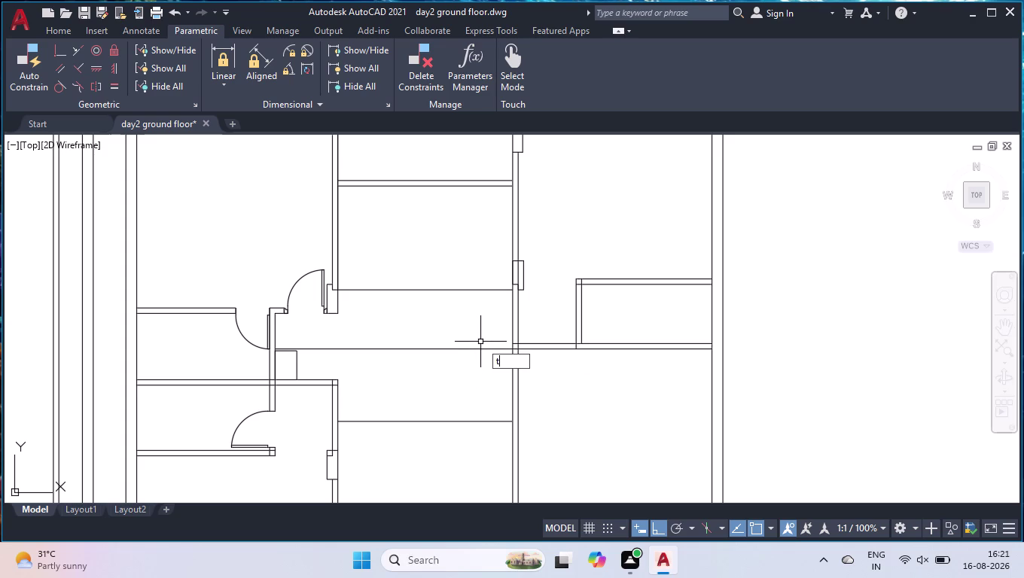
key(Return)
click(467, 343)
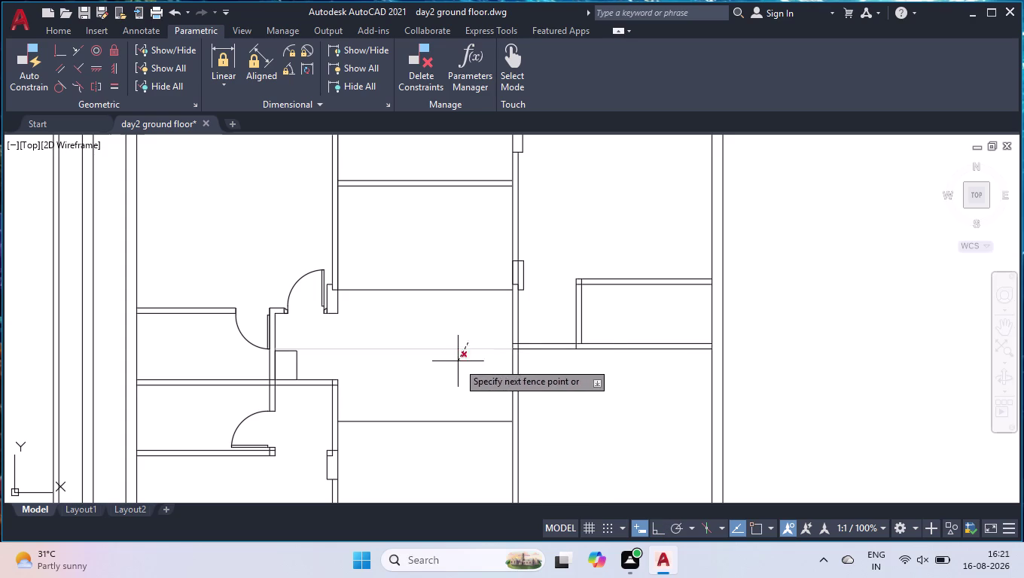
click(452, 387)
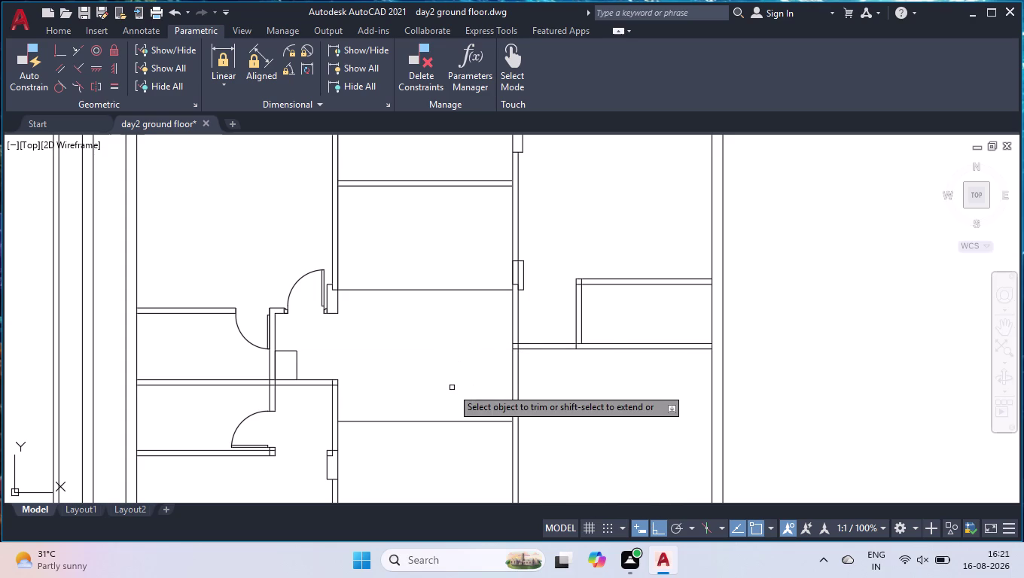
key(space)
Delete the stray horizontal line running across the room to the jamb.
scroll(up, 3)
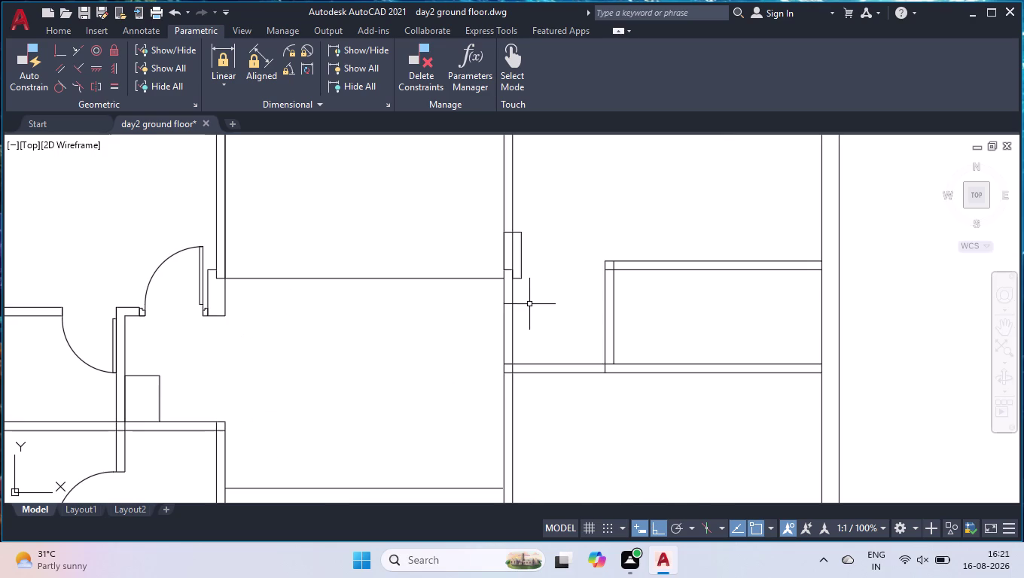
scroll(up, 3)
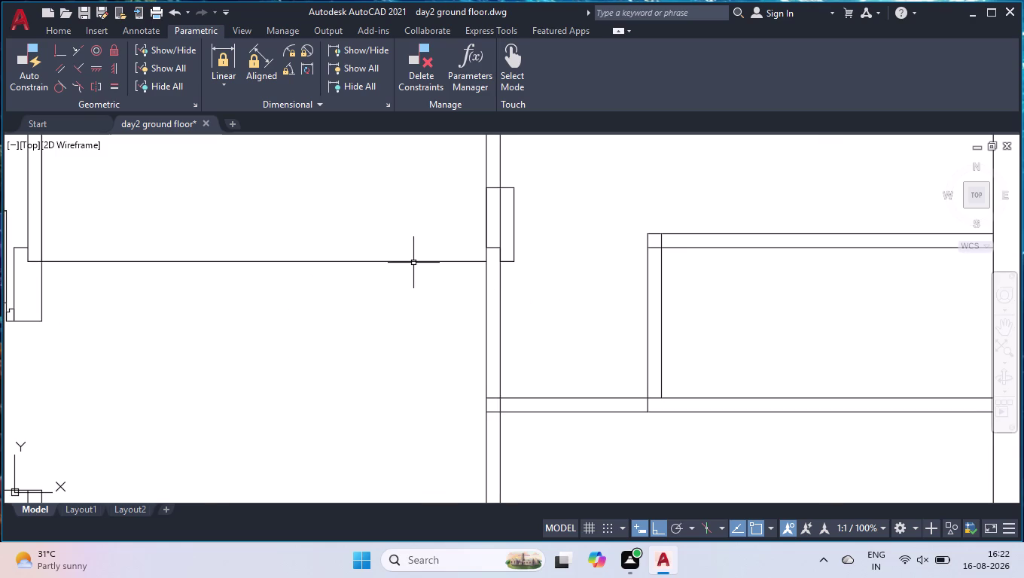
click(413, 263)
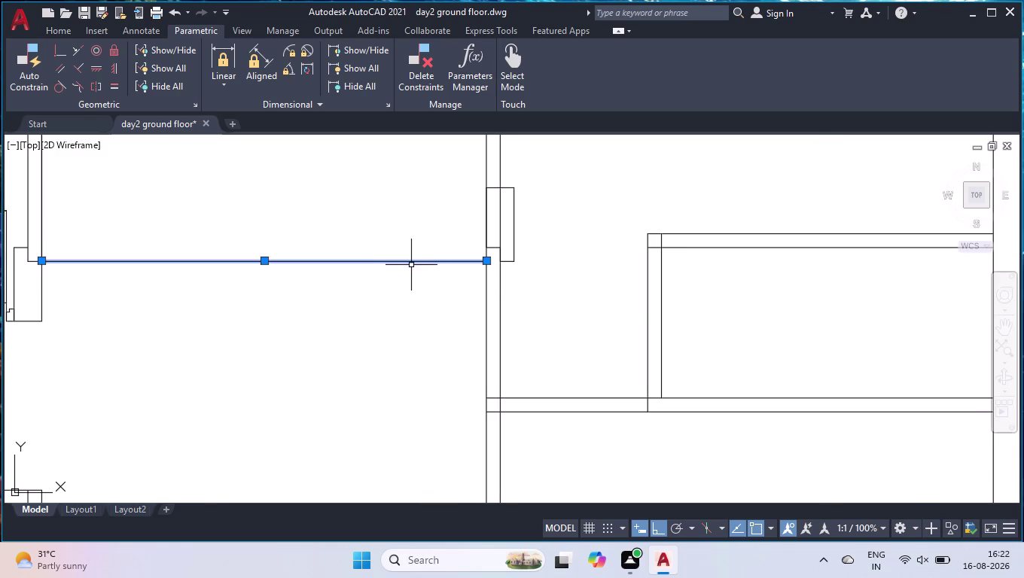
key(Delete)
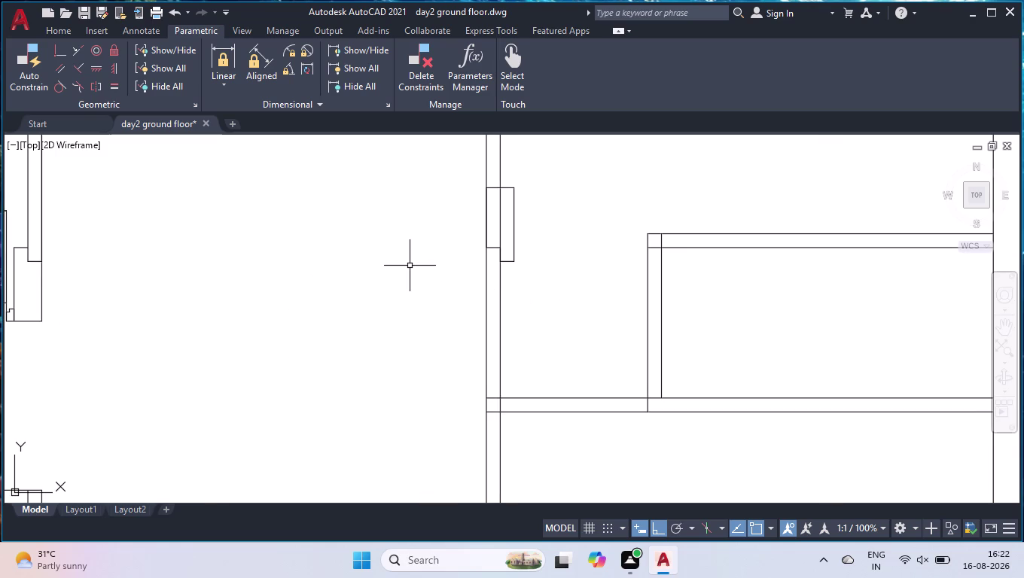
scroll(up, 3)
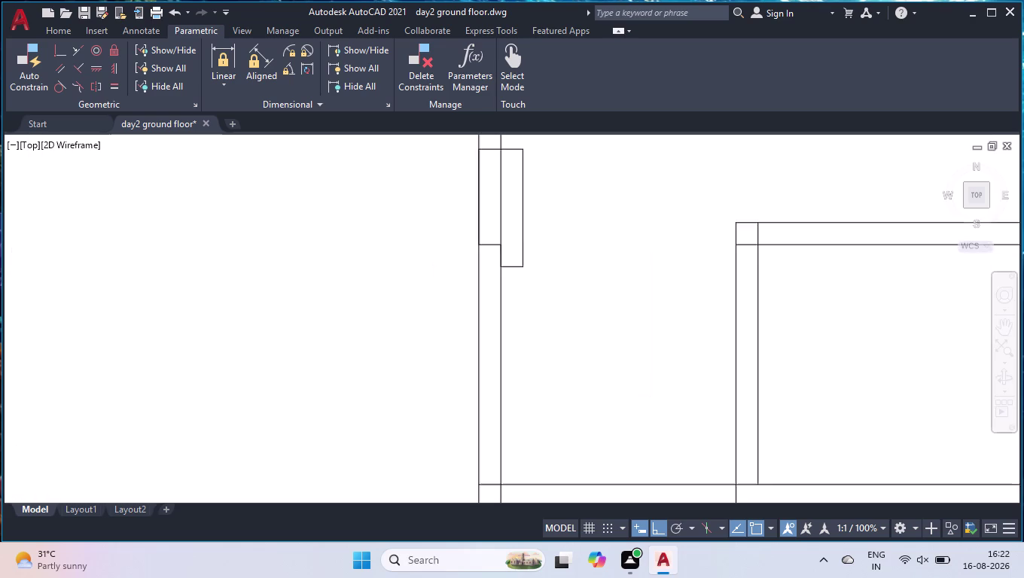
scroll(up, 3)
Try a zero-radius fillet between the left wall line and the jamb corner, then cancel it.
key(f)
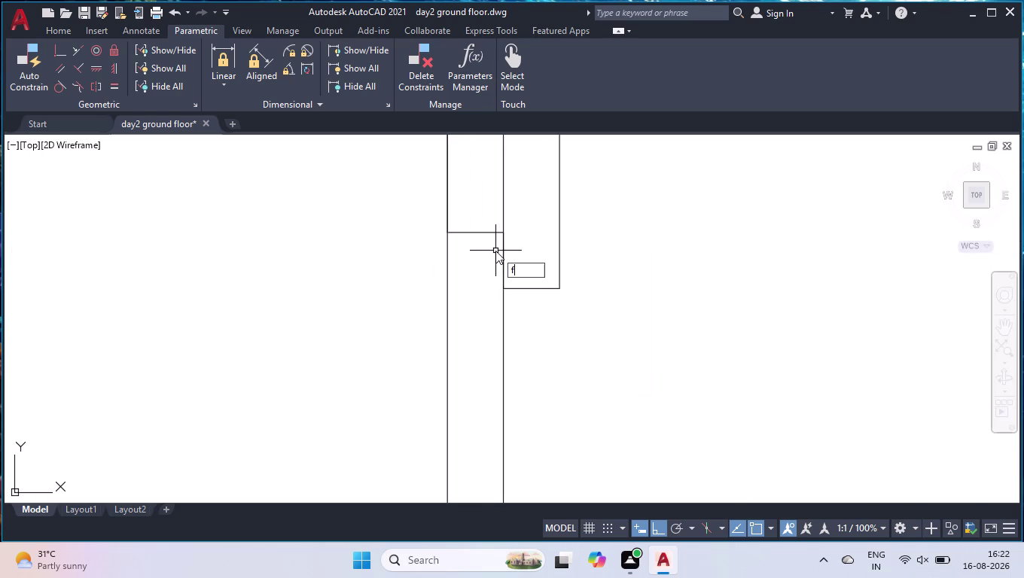
key(Return)
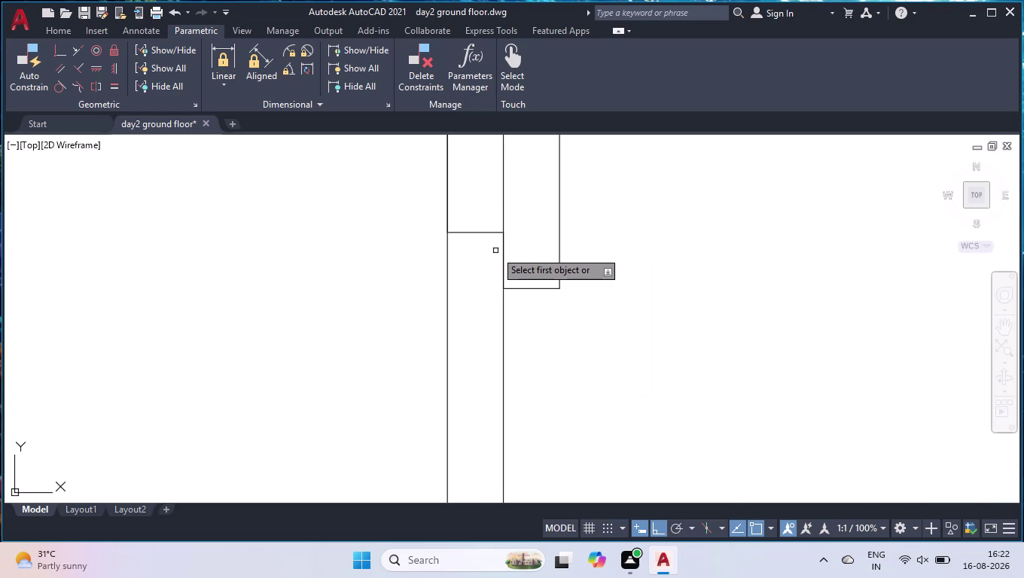
key(r)
key(Return)
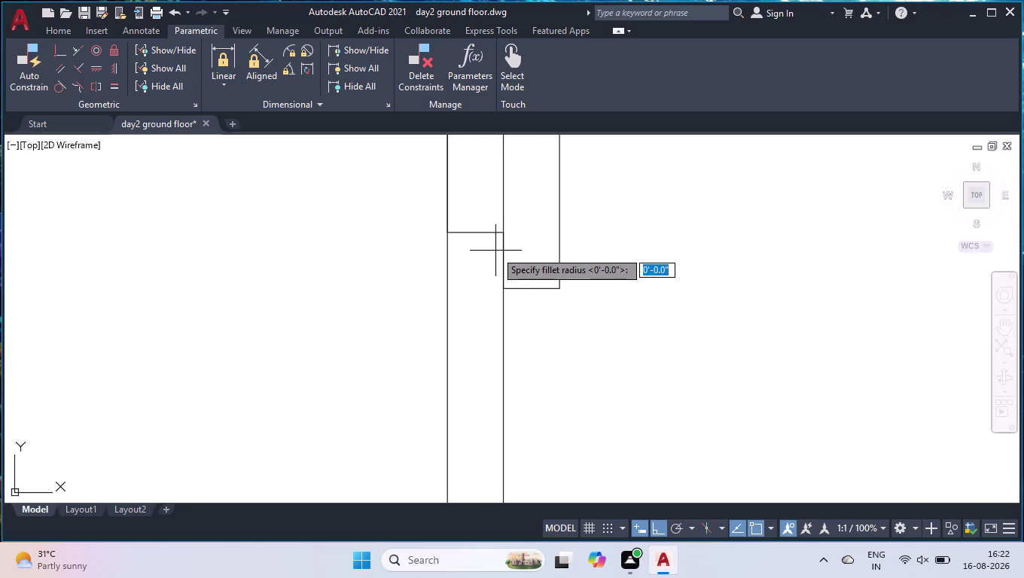
key(Return)
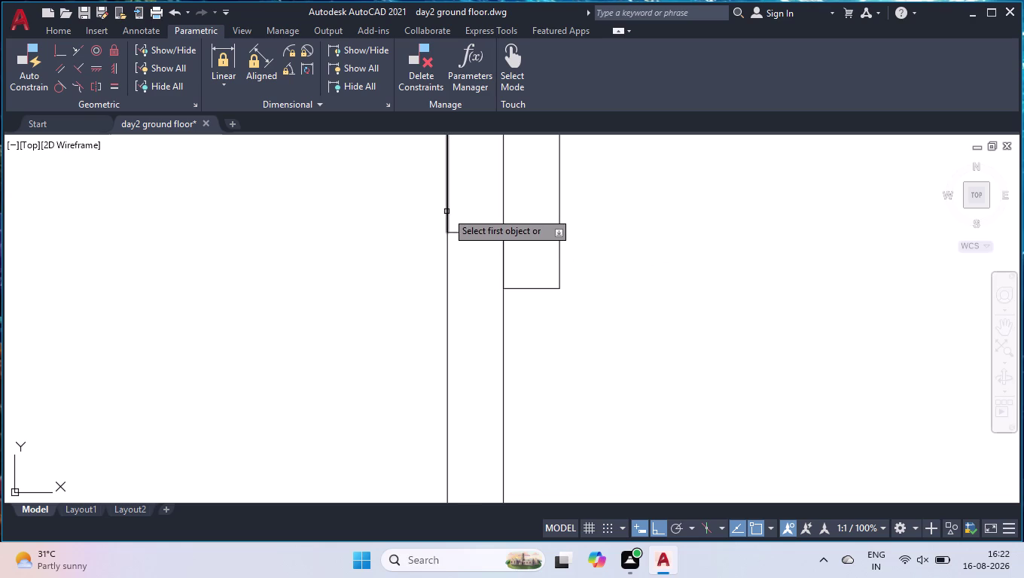
click(446, 209)
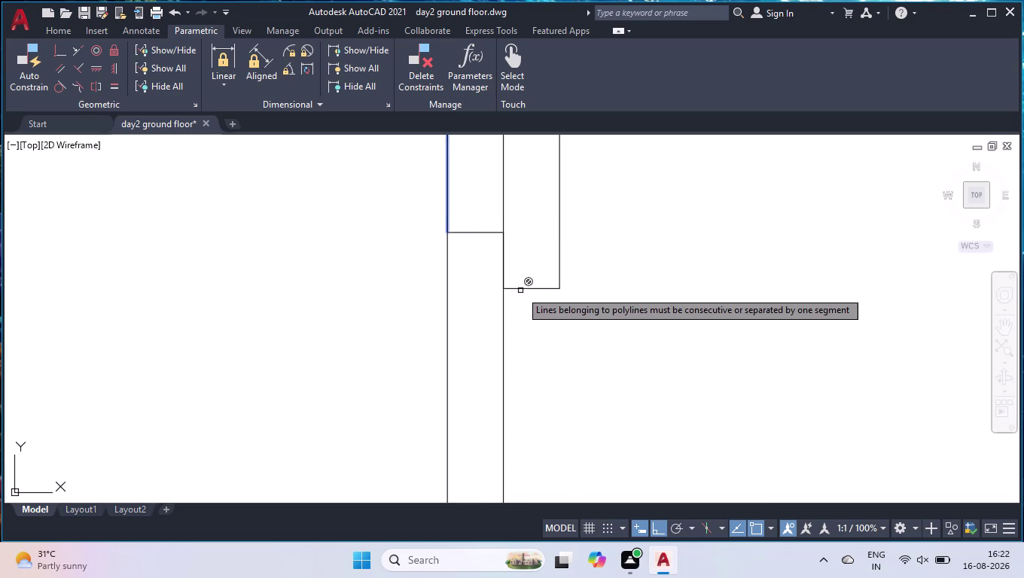
click(520, 288)
key(space)
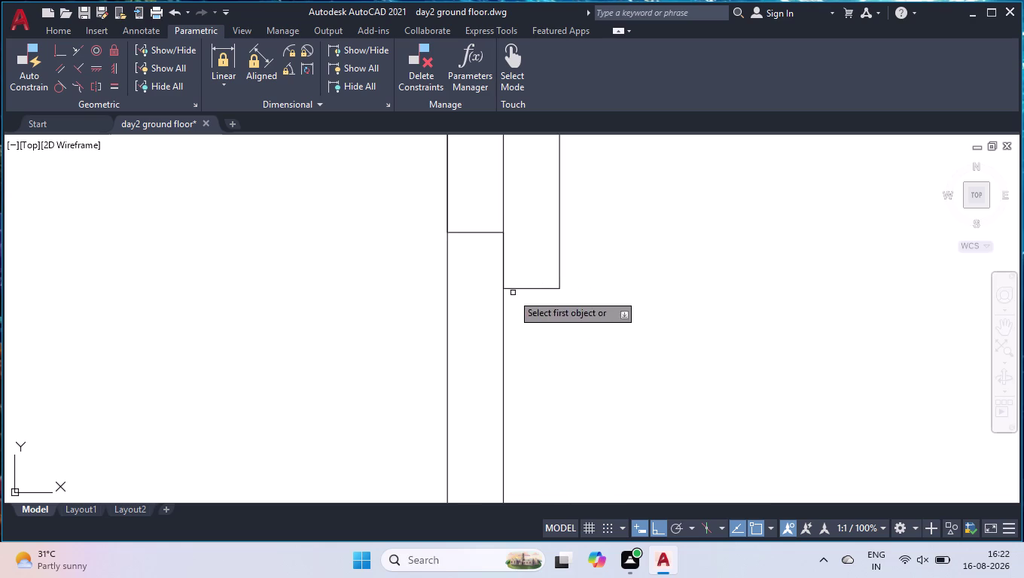
key(space)
Draw a closing line that caps the jamb's lower edge against the left wall.
key(l)
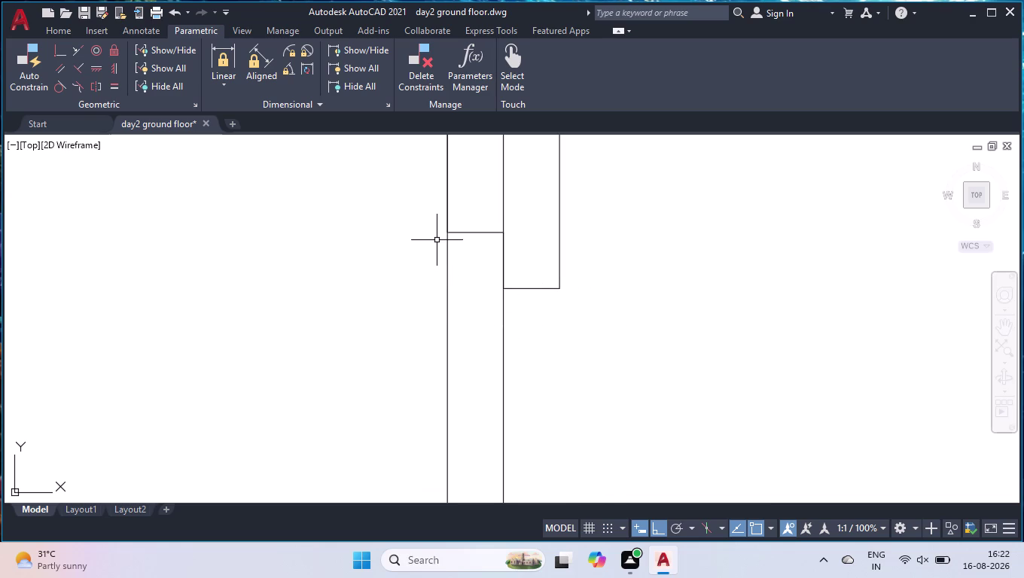
key(Return)
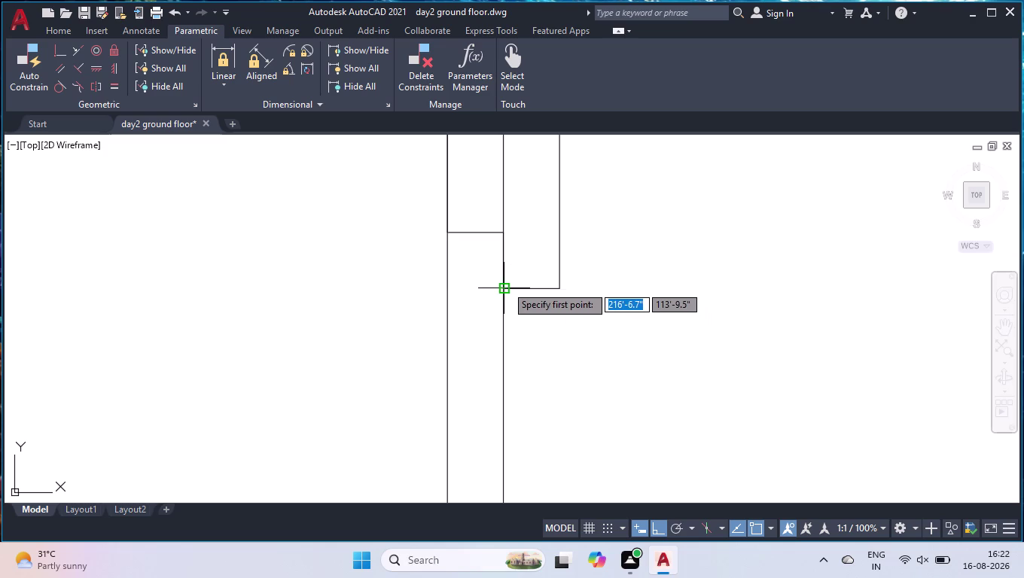
click(507, 286)
click(447, 290)
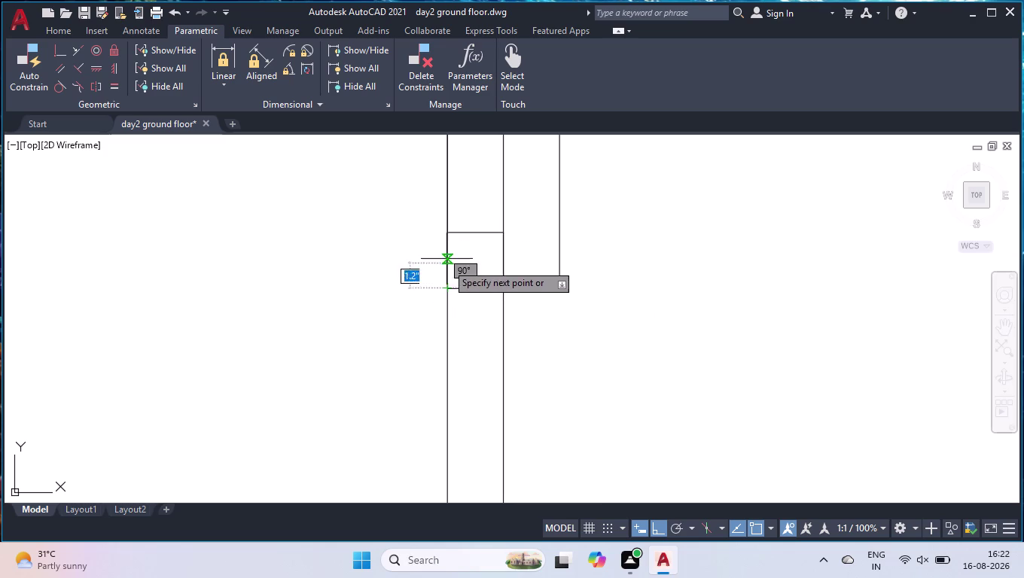
click(451, 232)
key(space)
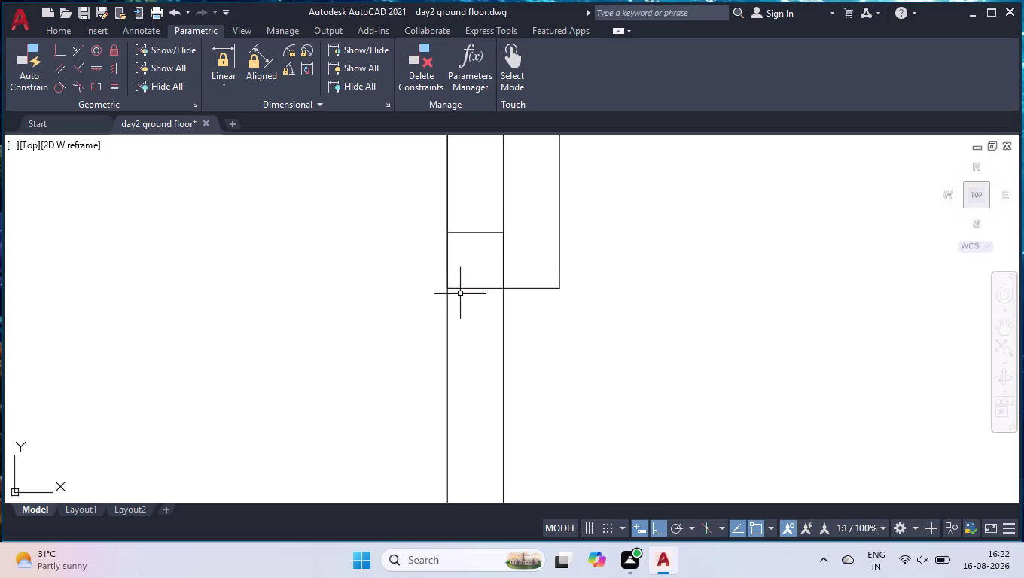
scroll(down, 3)
Trim the leftover jamb segment and both doorway wall lines, plus a fence trim at the corner.
text(tr)
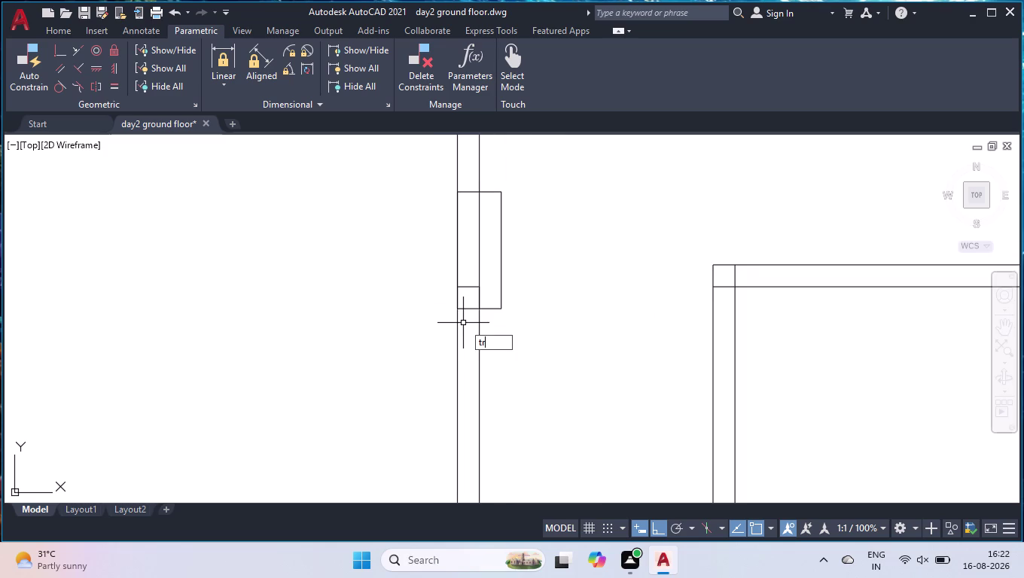
key(Return)
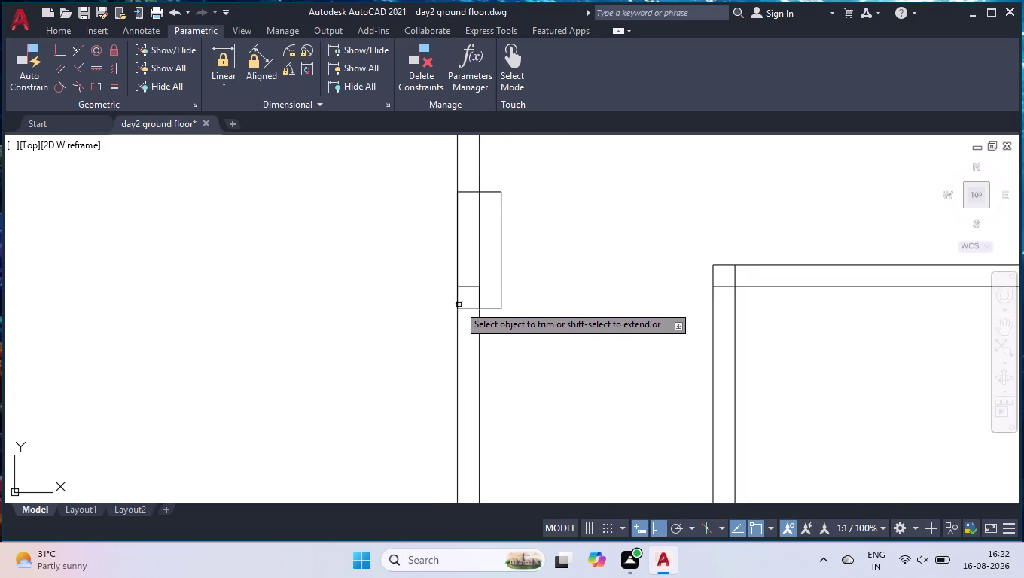
click(460, 300)
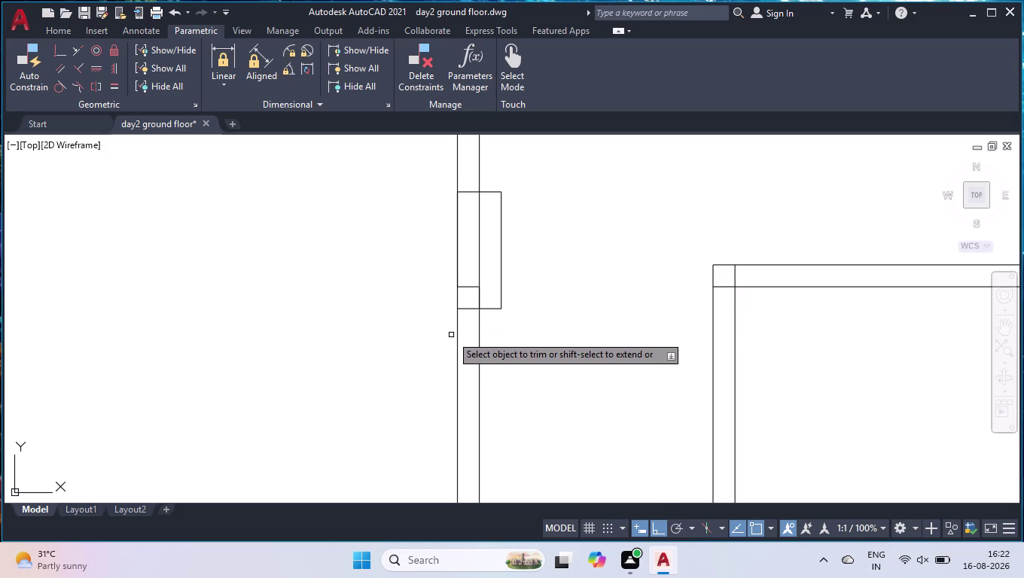
scroll(down, 3)
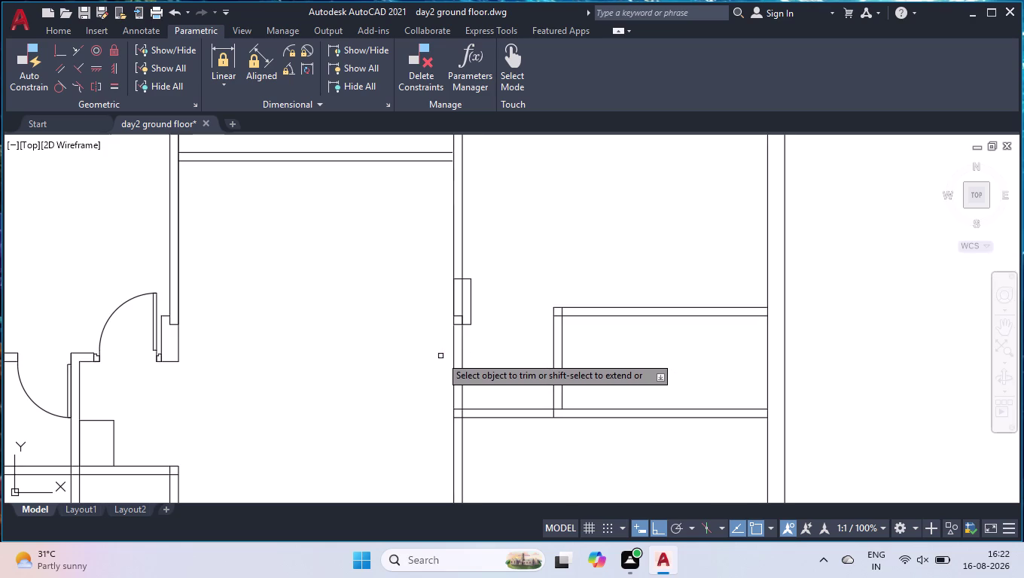
click(440, 356)
click(490, 360)
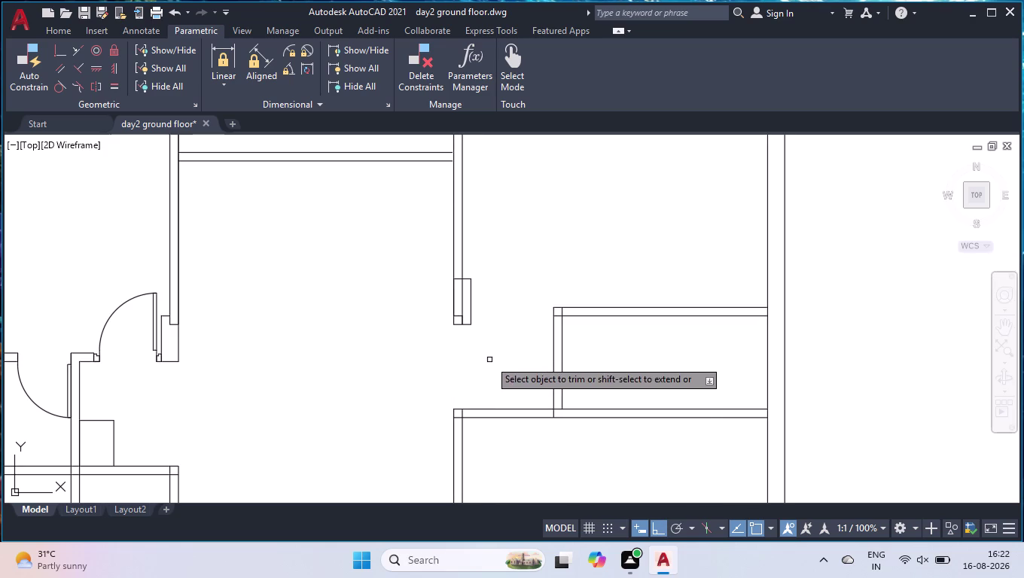
scroll(up, 3)
click(321, 289)
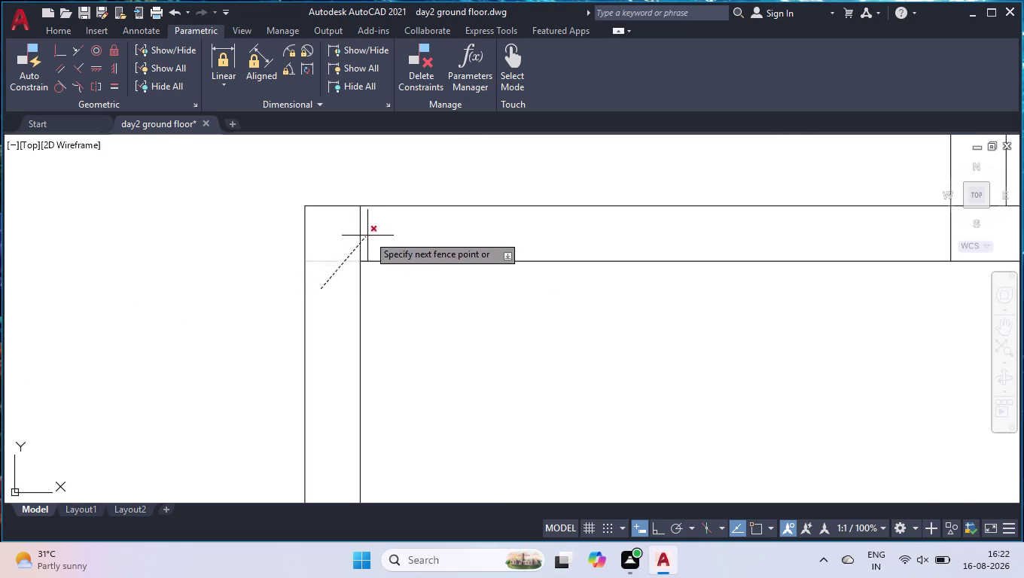
click(374, 235)
scroll(down, 3)
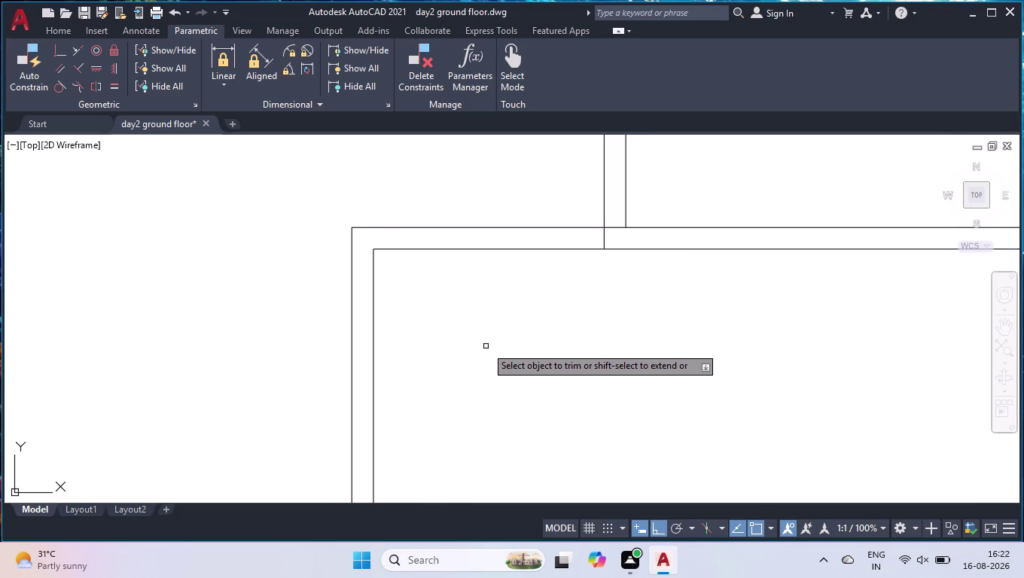
key(Return)
scroll(down, 3)
scroll(down, 3)
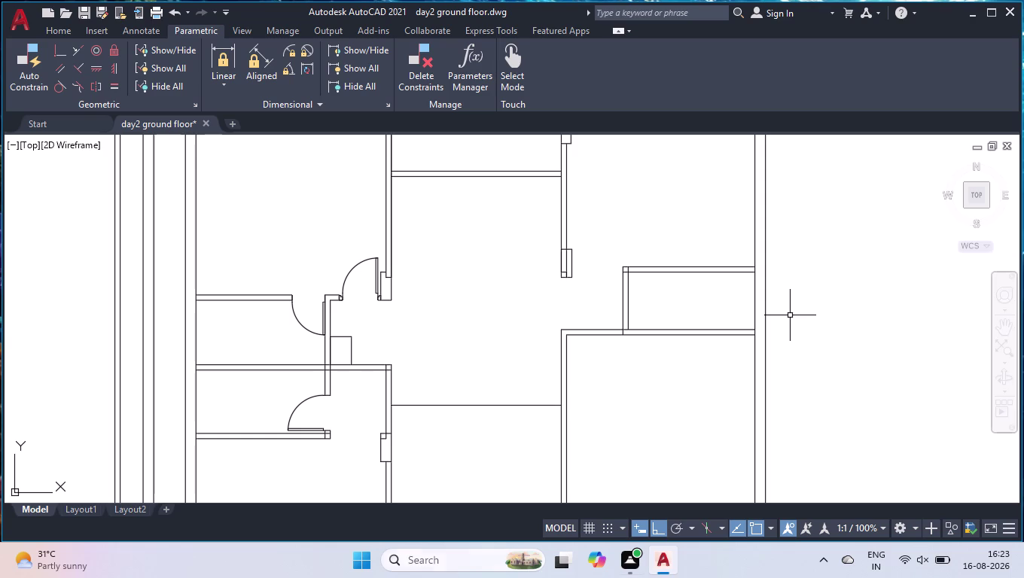
Start a trim, then cancel it without trimming anything.
scroll(up, 3)
scroll(down, 3)
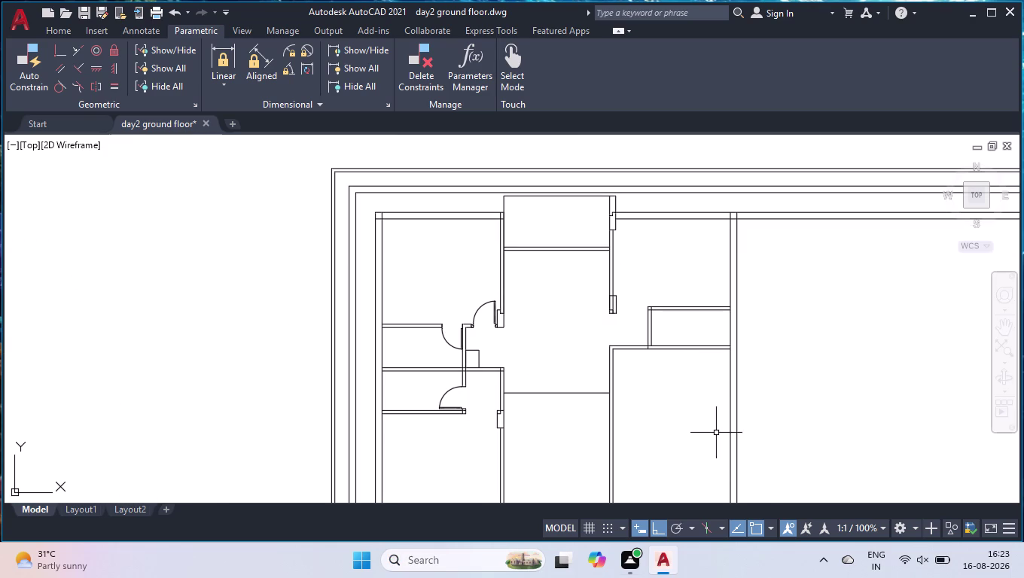
key(Return)
key(l)
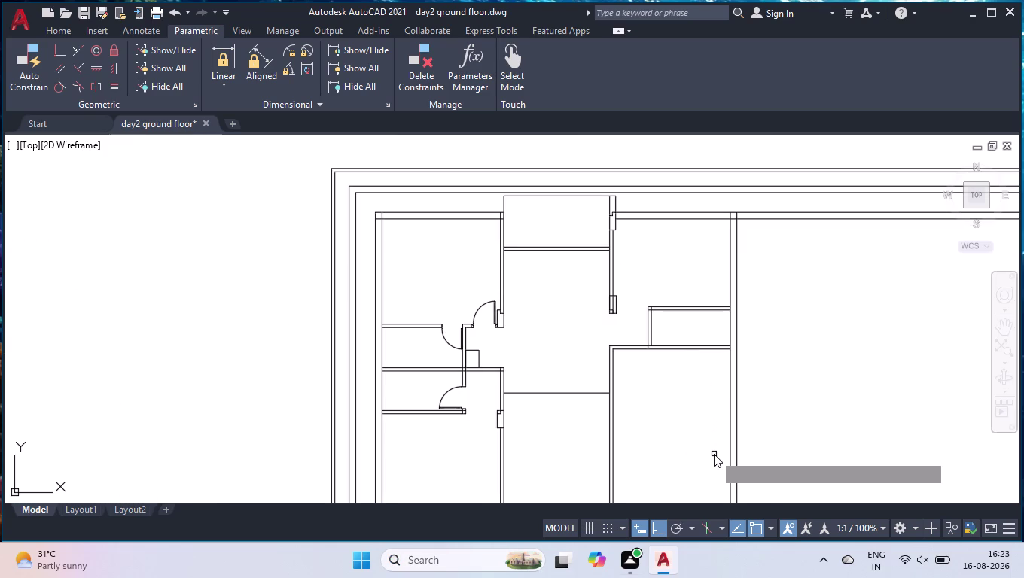
key(space)
key(space)
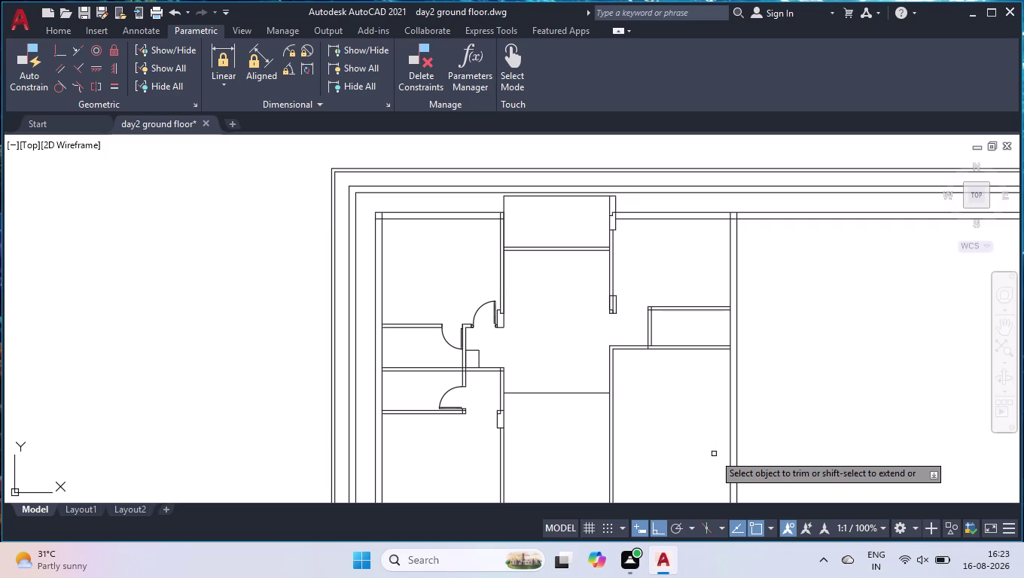
key(space)
Draw a wall line from the room's top-right corner: 5', then 9', ending at the wall junction.
key(l)
key(Return)
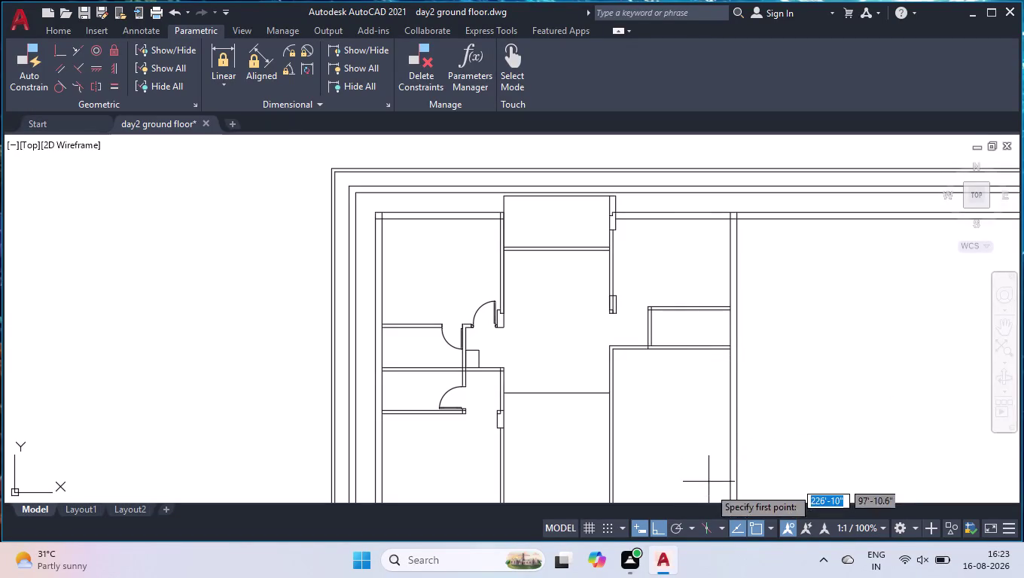
scroll(up, 3)
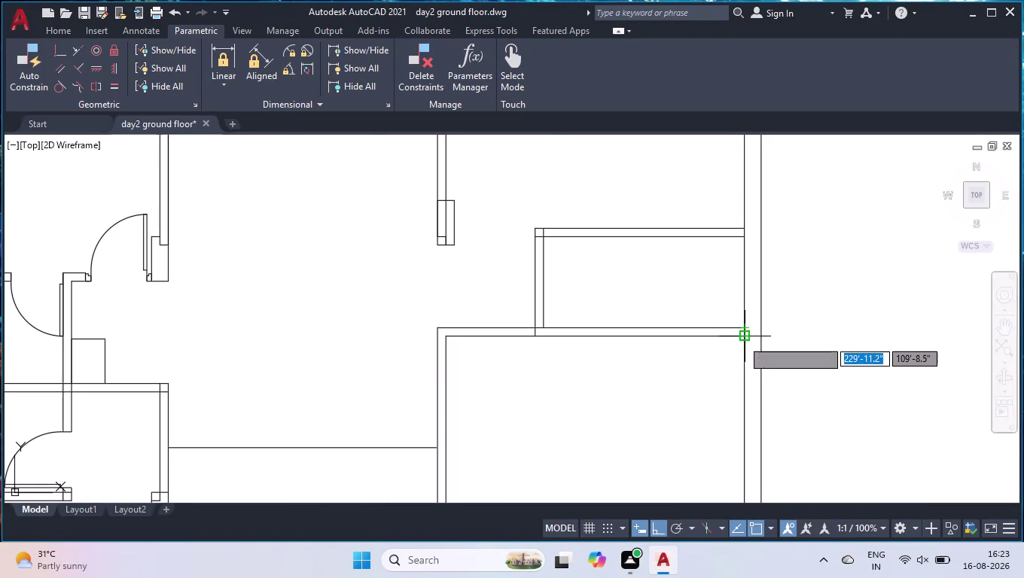
click(741, 339)
text(5')
key(Return)
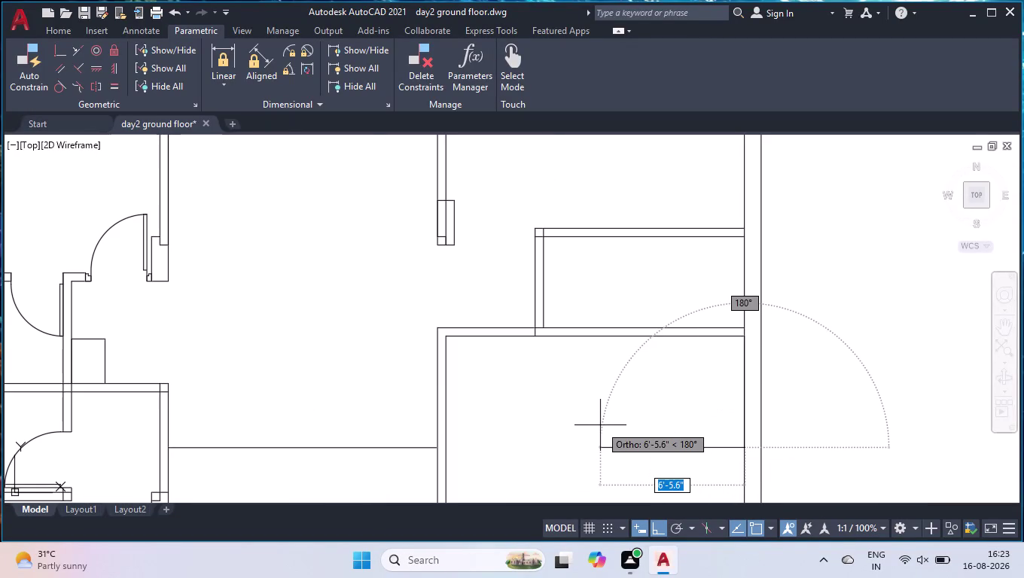
text(9')
key(Return)
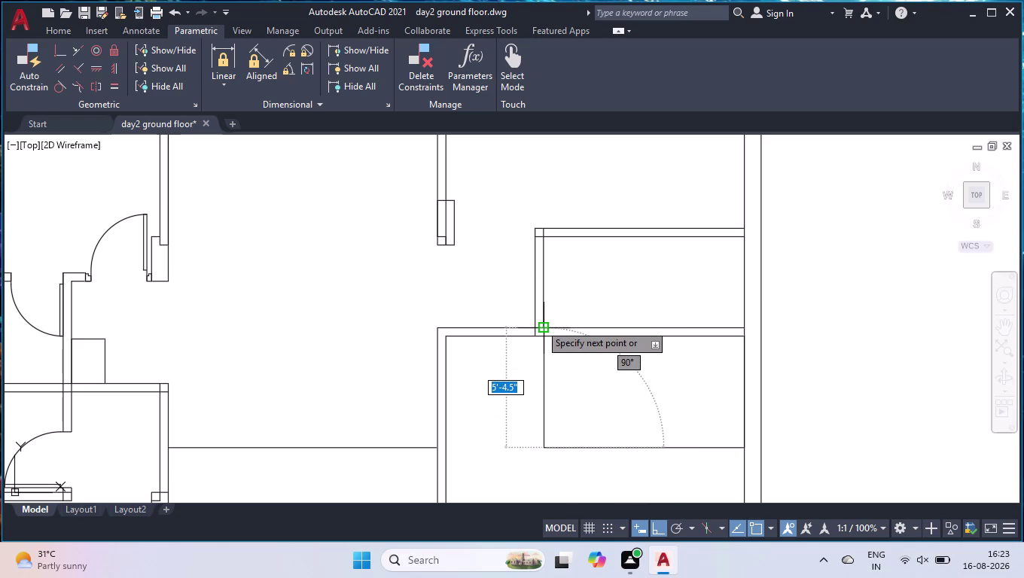
click(540, 324)
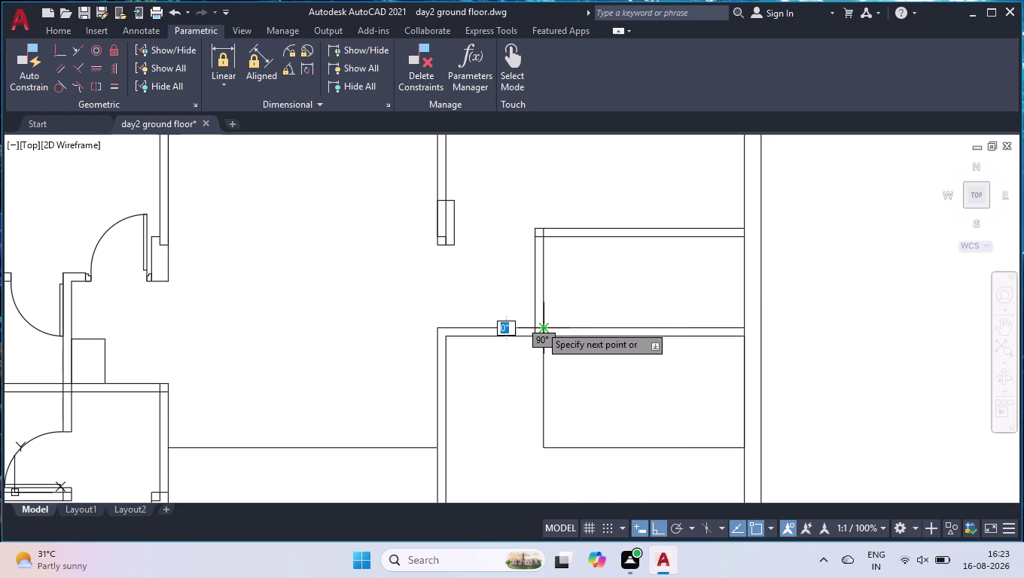
Start OFFSET and enter the offset distance.
key(space)
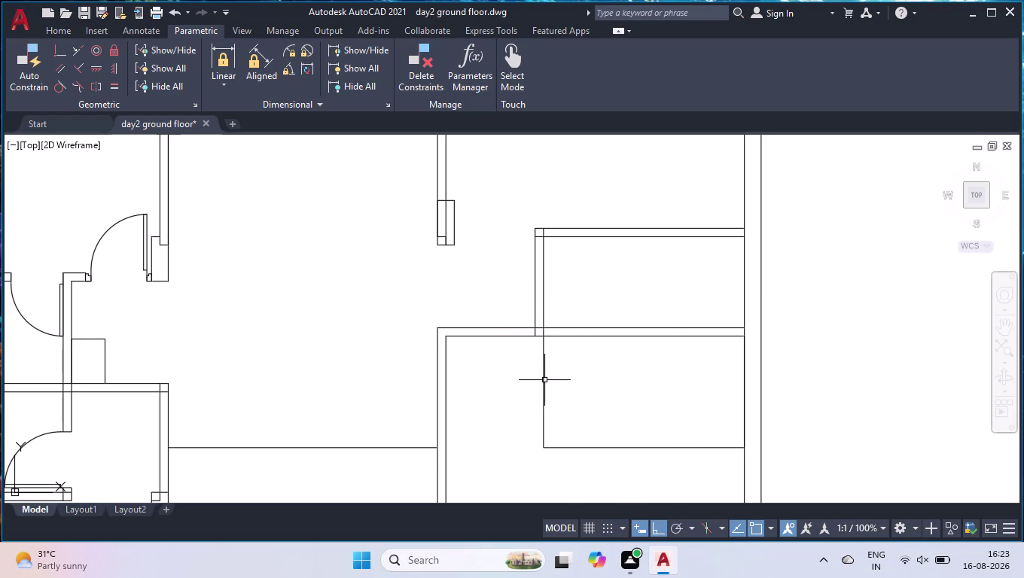
key(o)
key(f)
key(f)
key(Return)
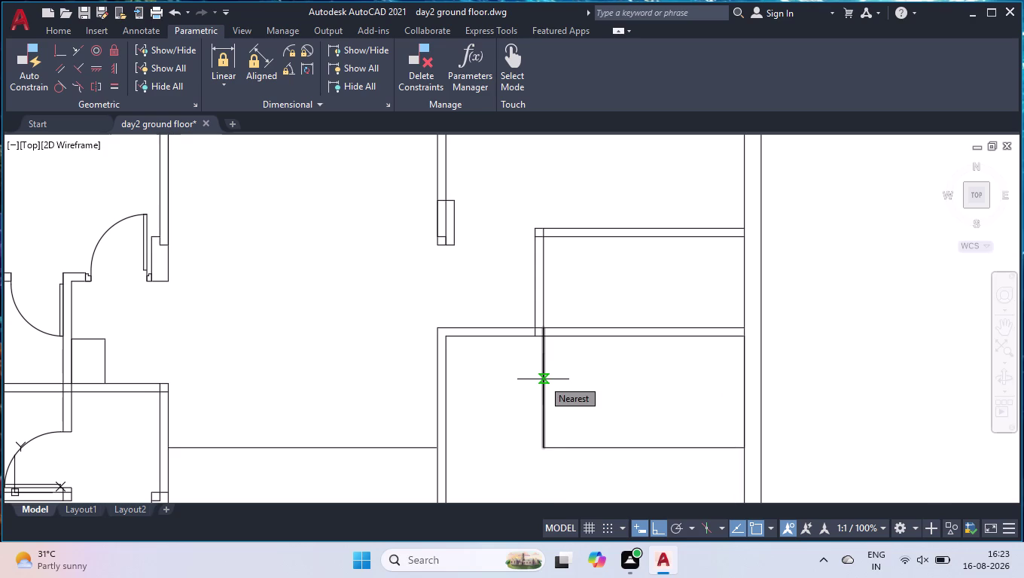
key(space)
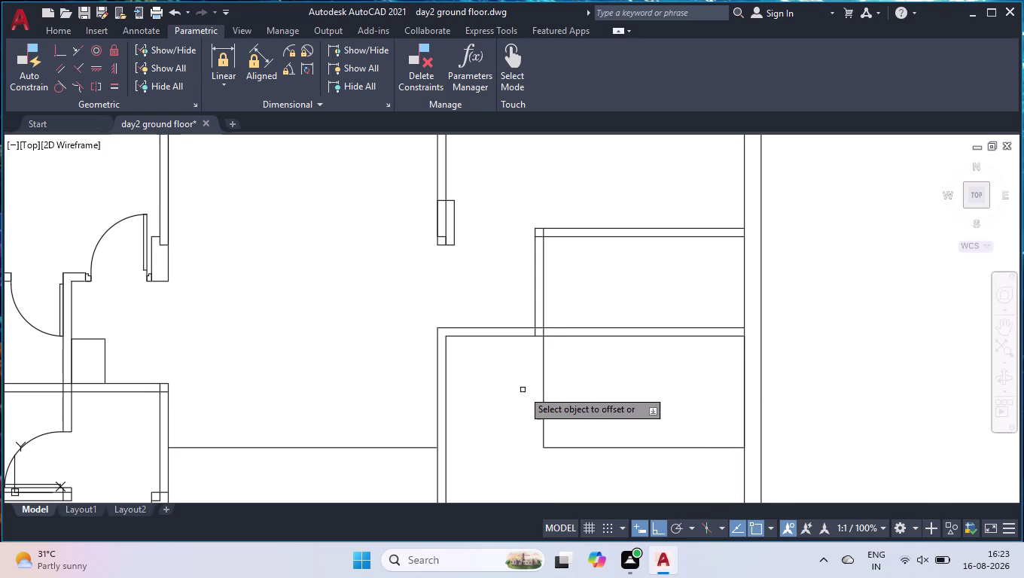
Offset the small room's bottom line downward as a parallel wall line.
click(543, 390)
click(515, 391)
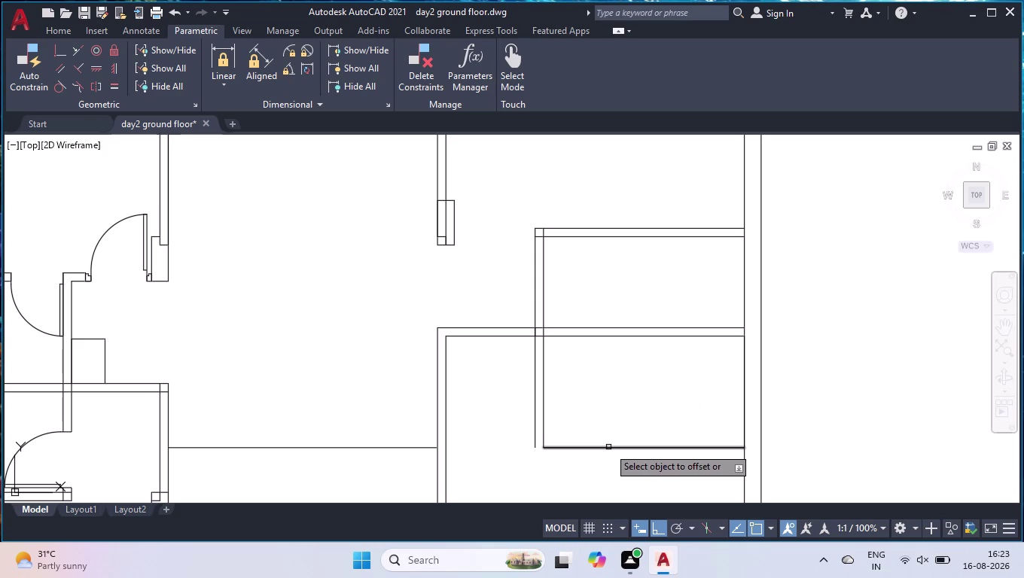
drag(608, 448, 605, 454)
click(593, 486)
key(space)
scroll(up, 3)
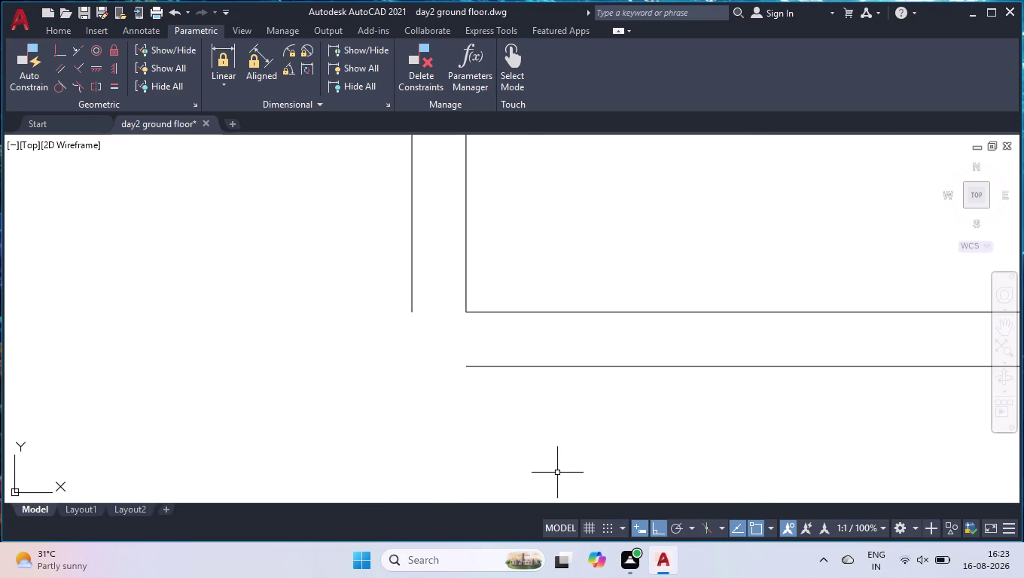
Fillet the new bottom line with the vertical wall line at radius 0 for a square corner.
key(f)
key(Return)
key(r)
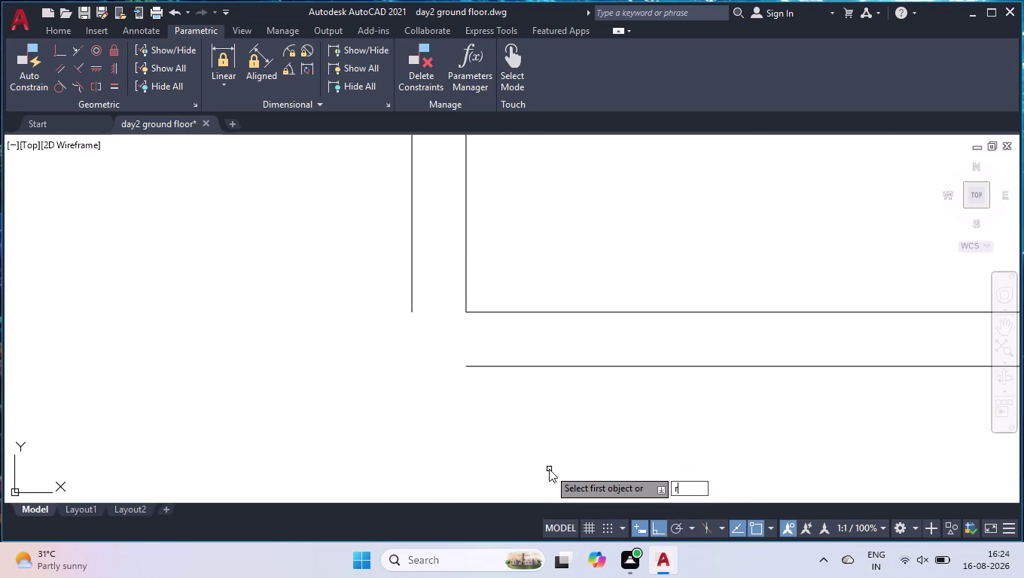
key(Return)
key(Return)
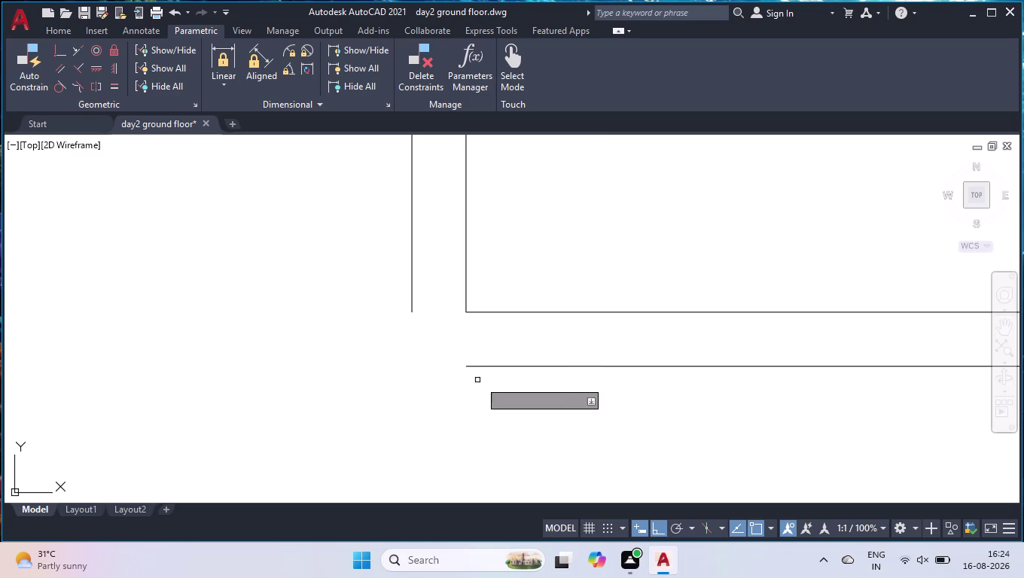
click(509, 394)
drag(368, 282, 385, 294)
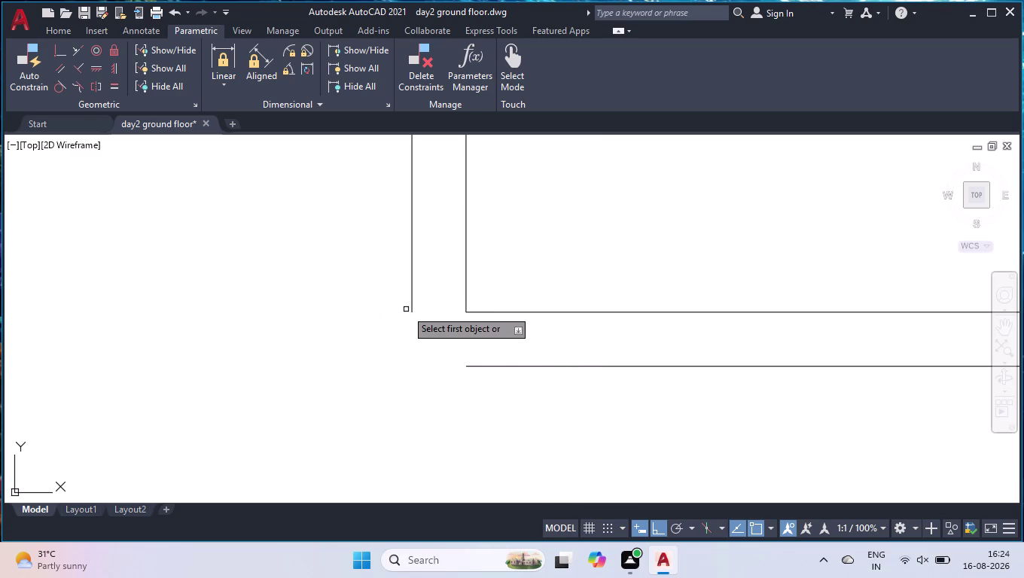
click(414, 309)
click(474, 367)
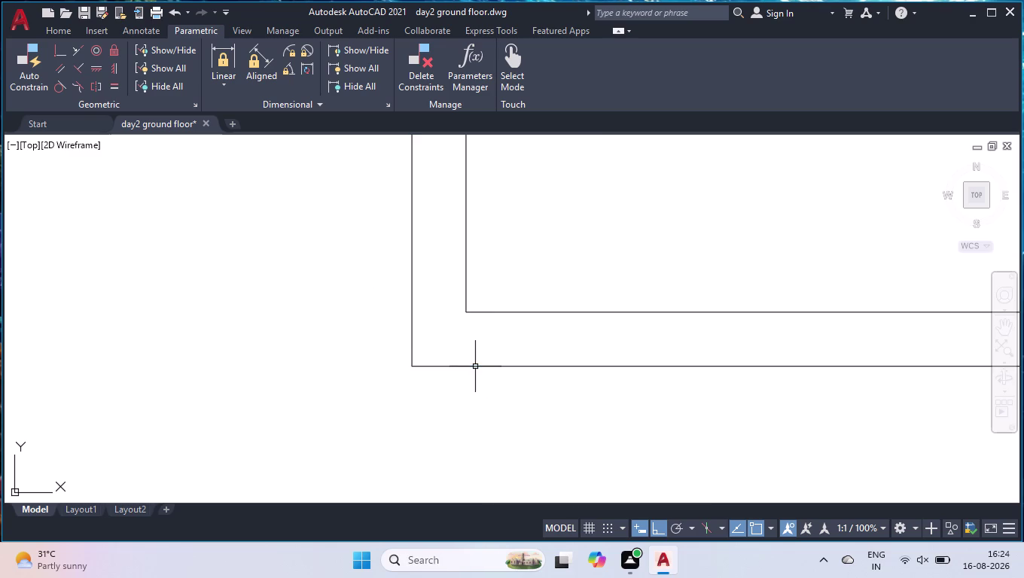
scroll(down, 3)
scroll(down, 3)
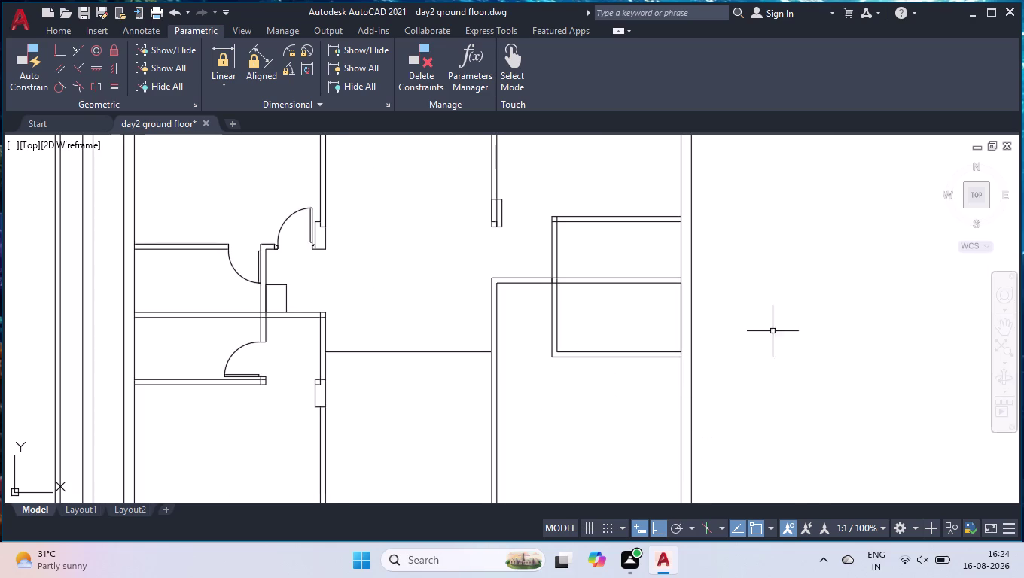
scroll(down, 3)
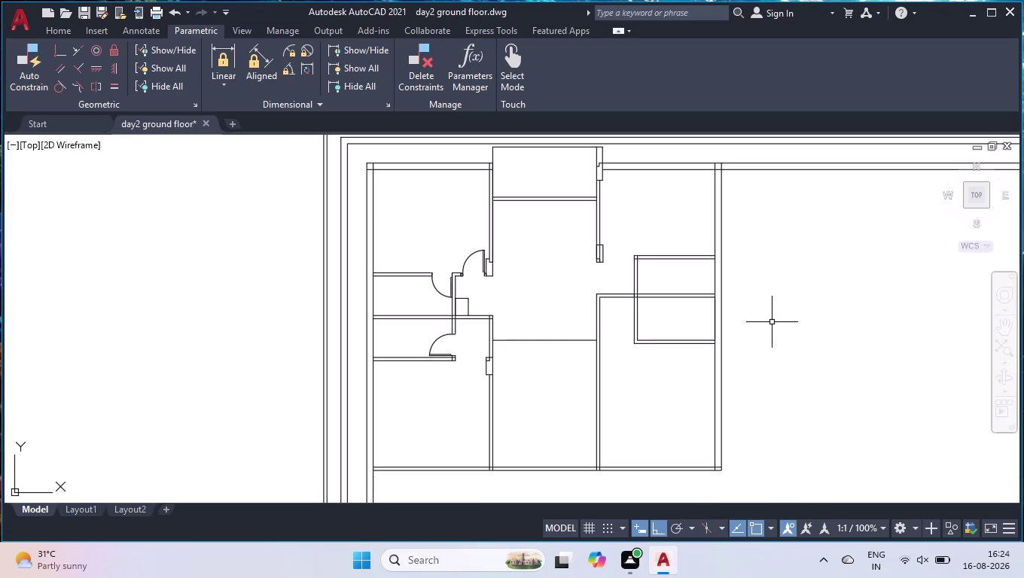
scroll(up, 3)
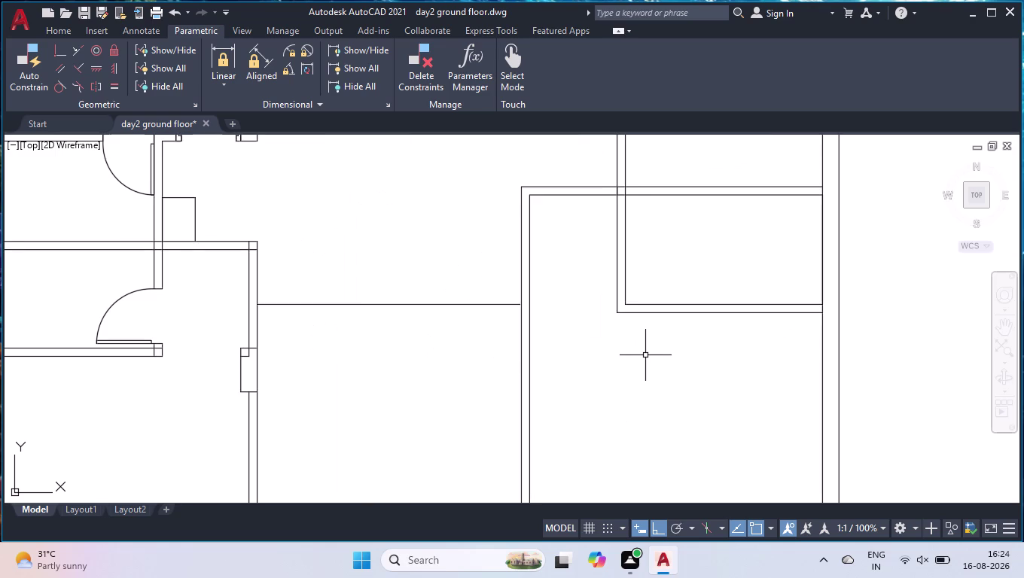
key(m)
text(e)
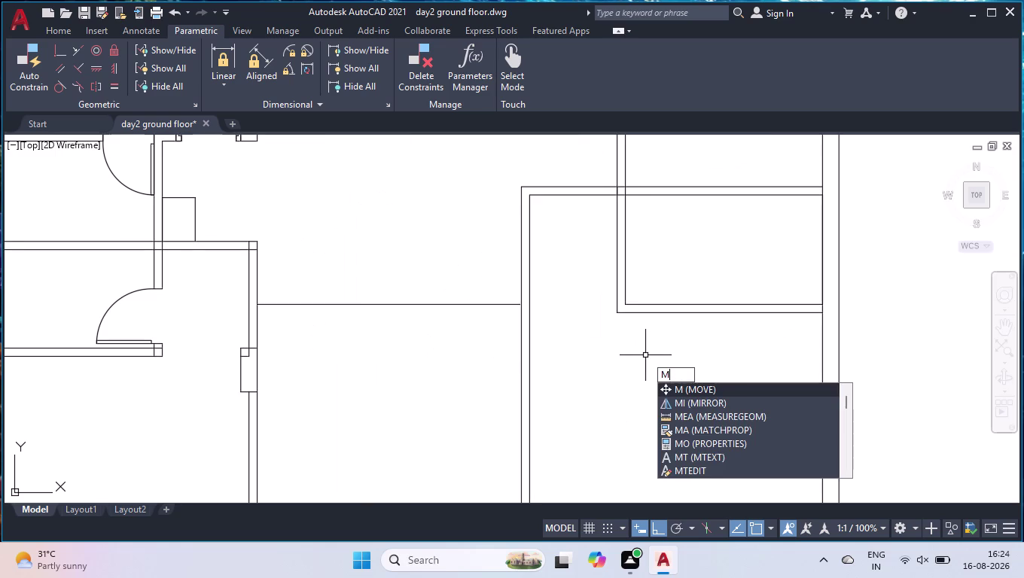
text(as)
key(Return)
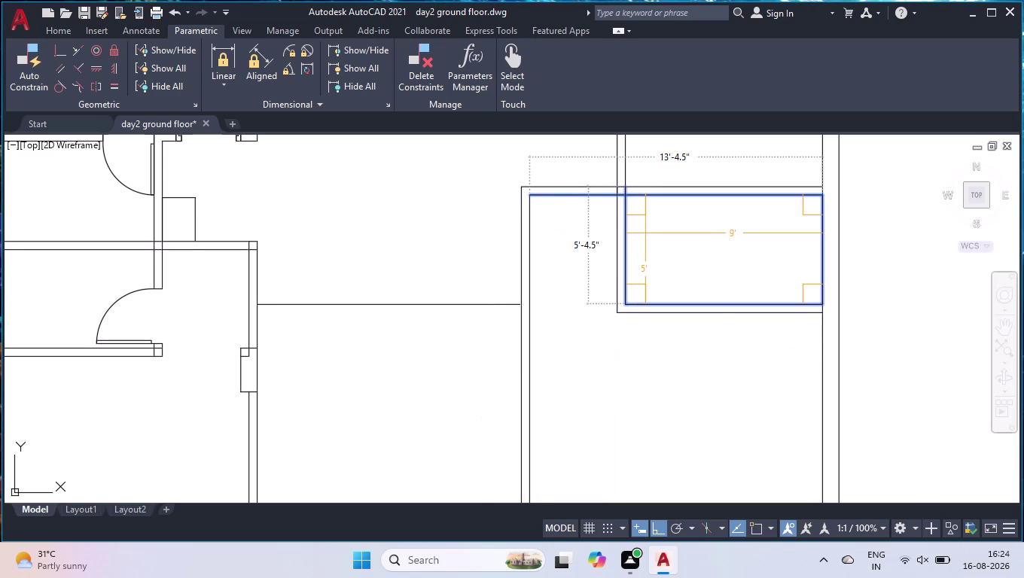
key(space)
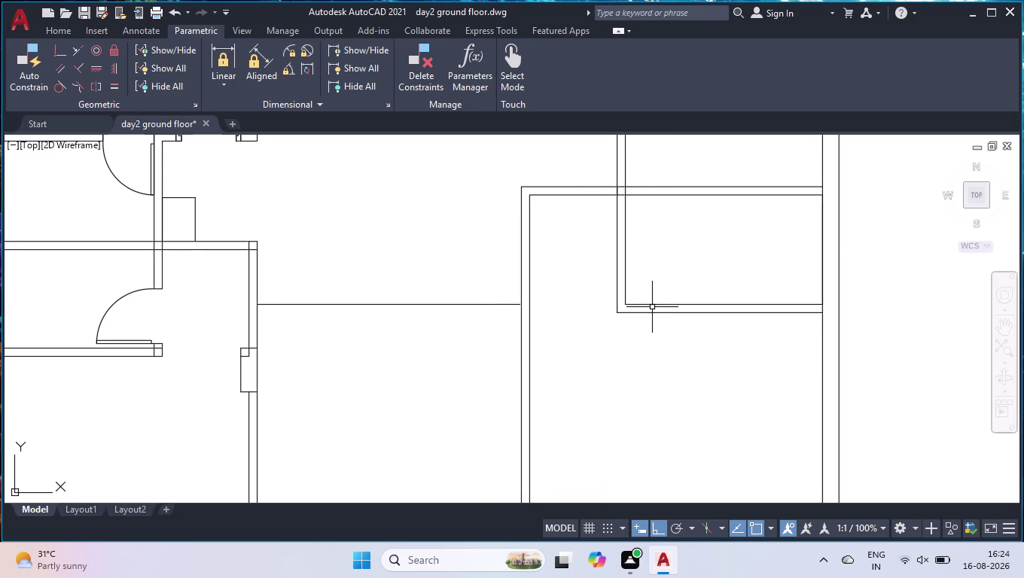
scroll(down, 3)
scroll(down, 3)
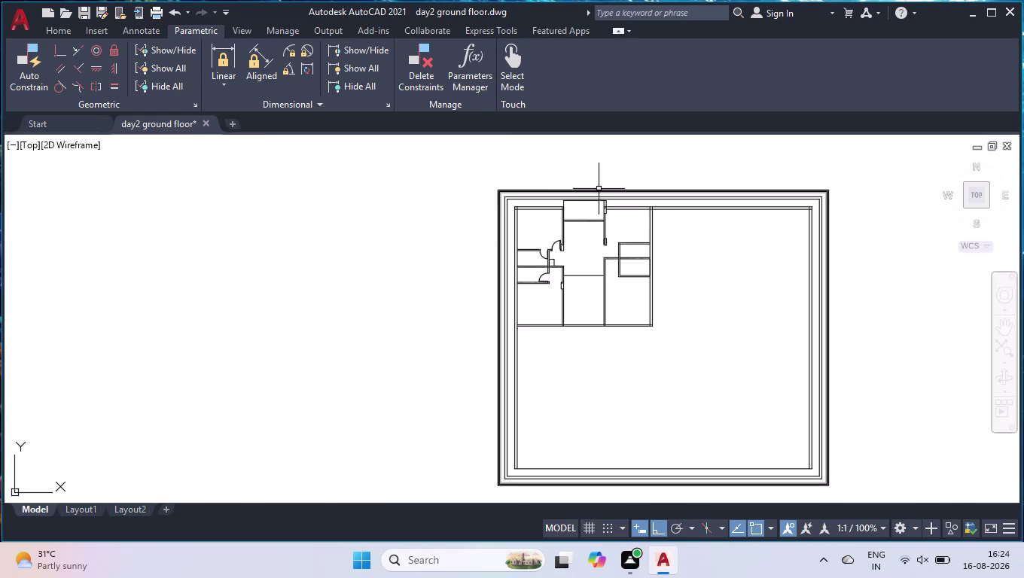
Select the stepped jamb polyline, start COPY, and pick its corner as the base point.
scroll(up, 3)
scroll(up, 3)
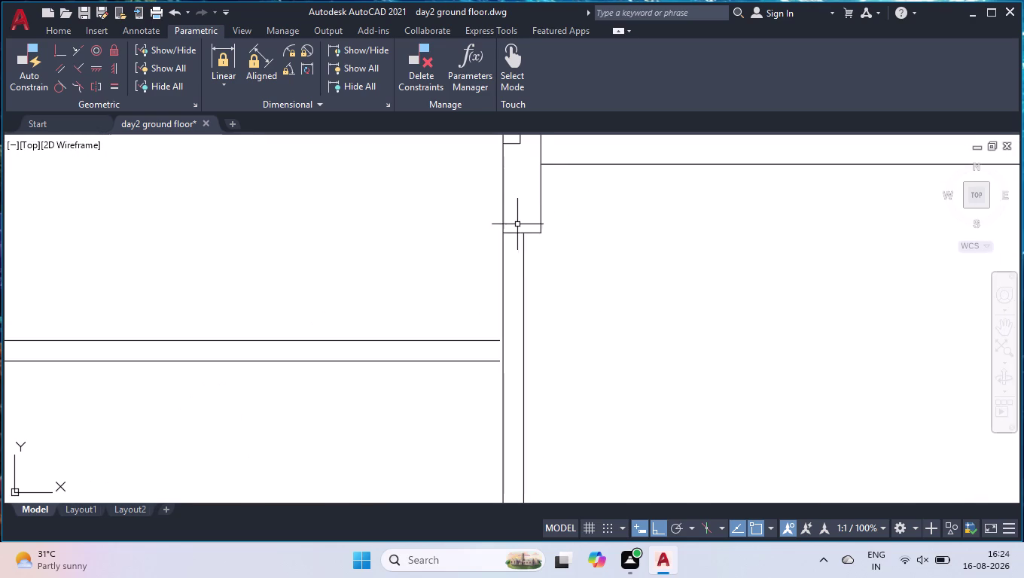
click(513, 232)
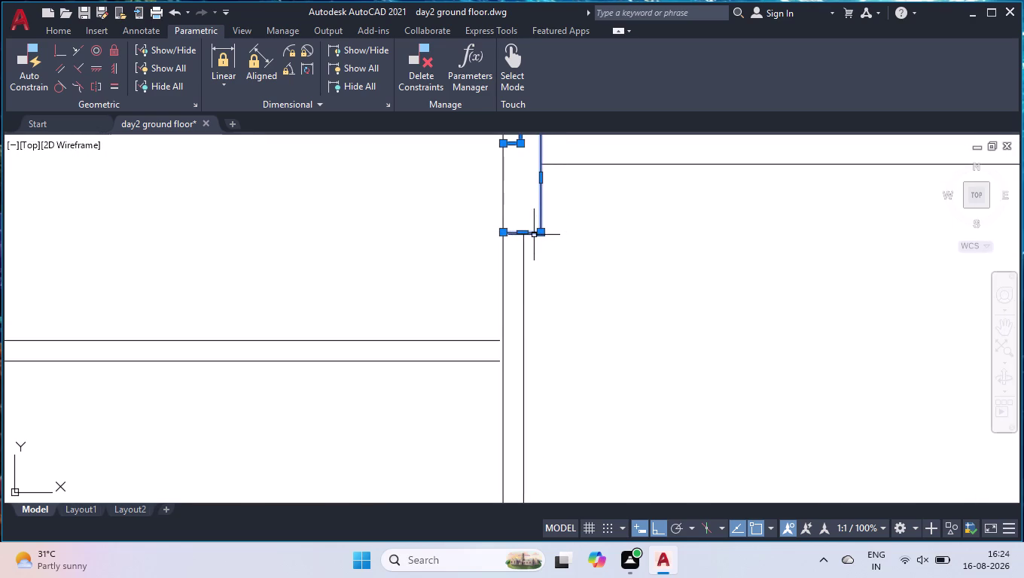
text(co)
key(Return)
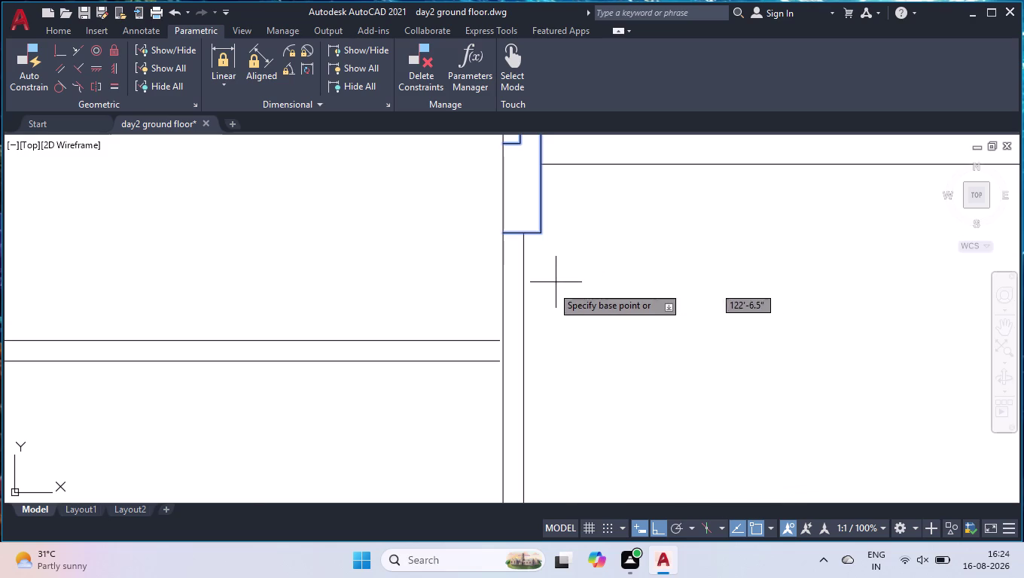
scroll(down, 3)
scroll(up, 3)
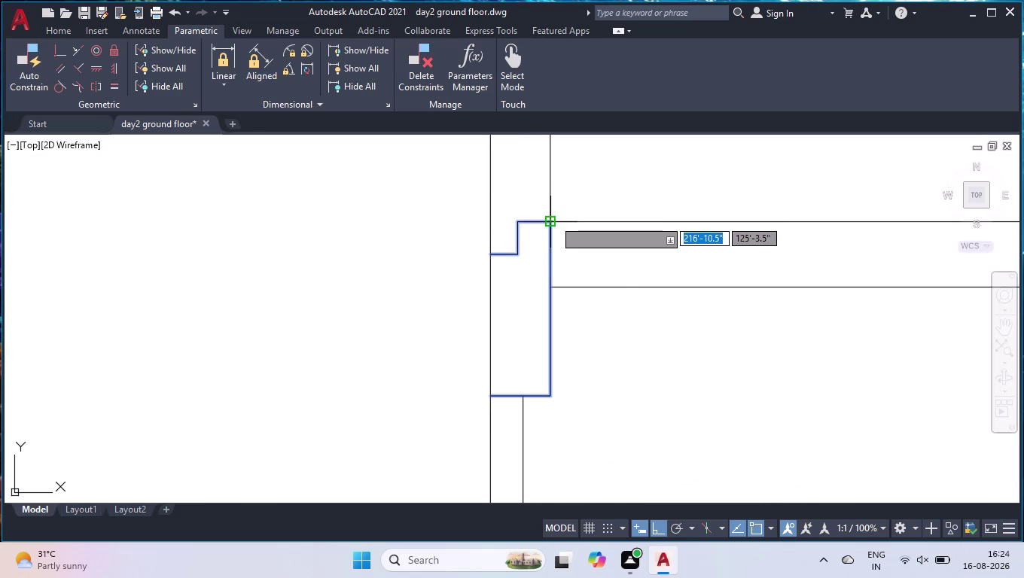
click(553, 219)
scroll(down, 3)
scroll(down, 3)
scroll(up, 3)
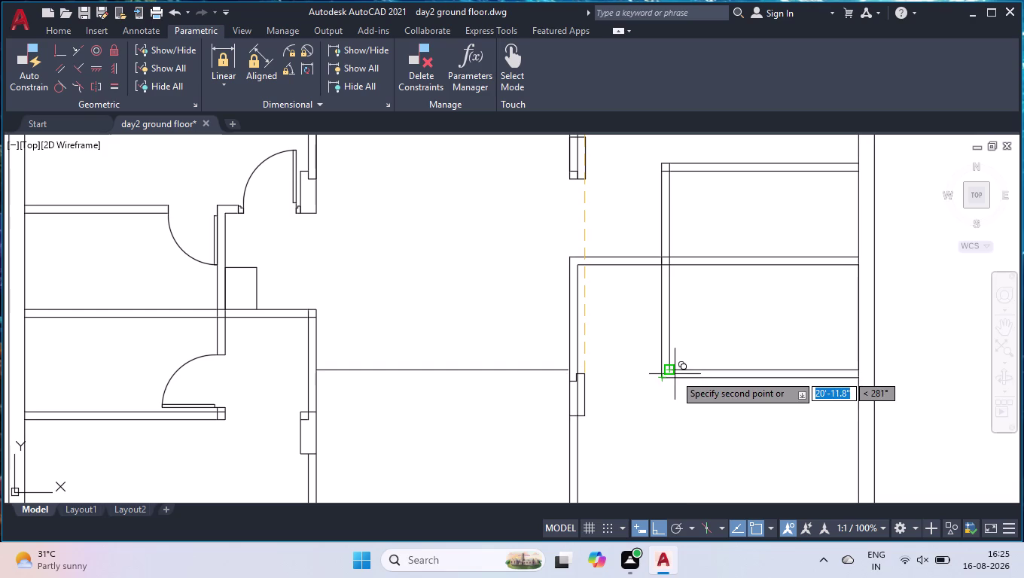
Place the jamb copy at the room corner, then move it into line with the wall.
click(669, 371)
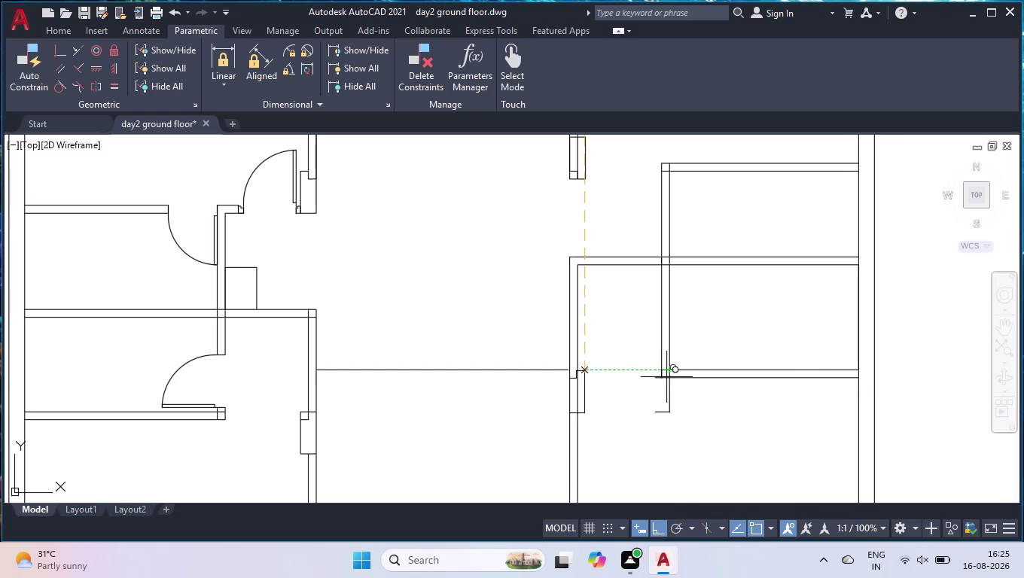
key(space)
click(668, 412)
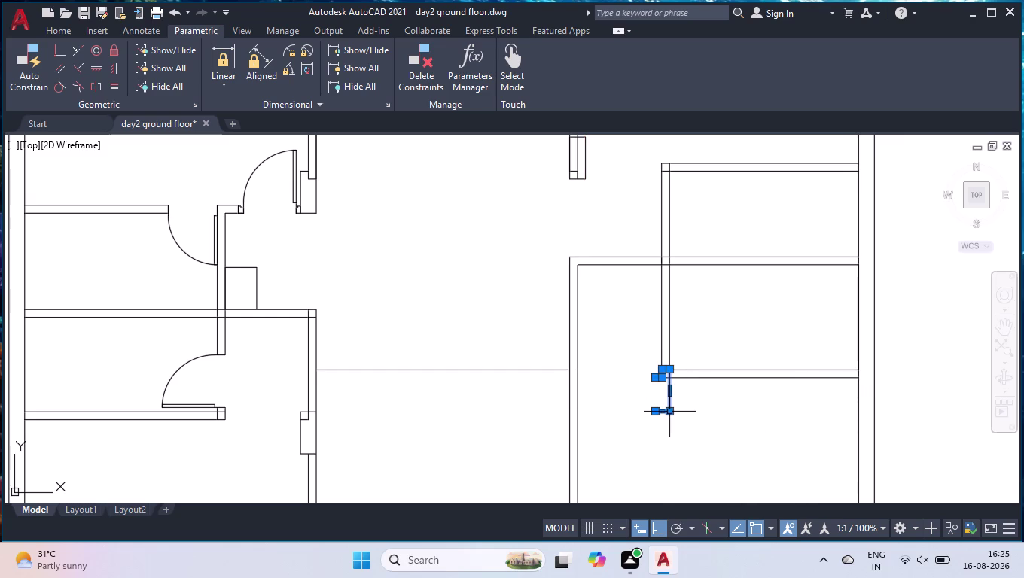
text(mov)
key(Return)
text(mov)
key(Return)
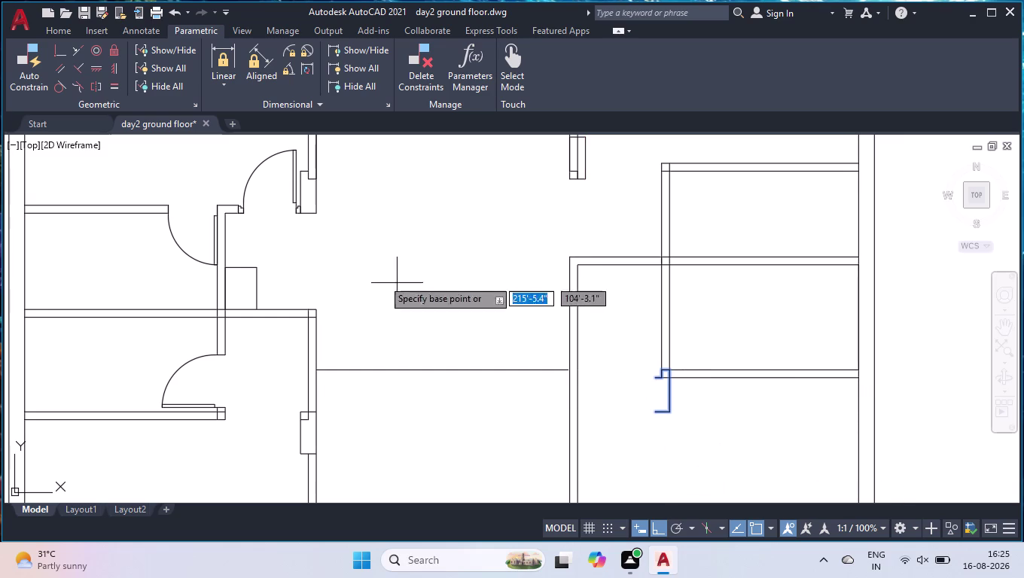
scroll(up, 3)
click(642, 340)
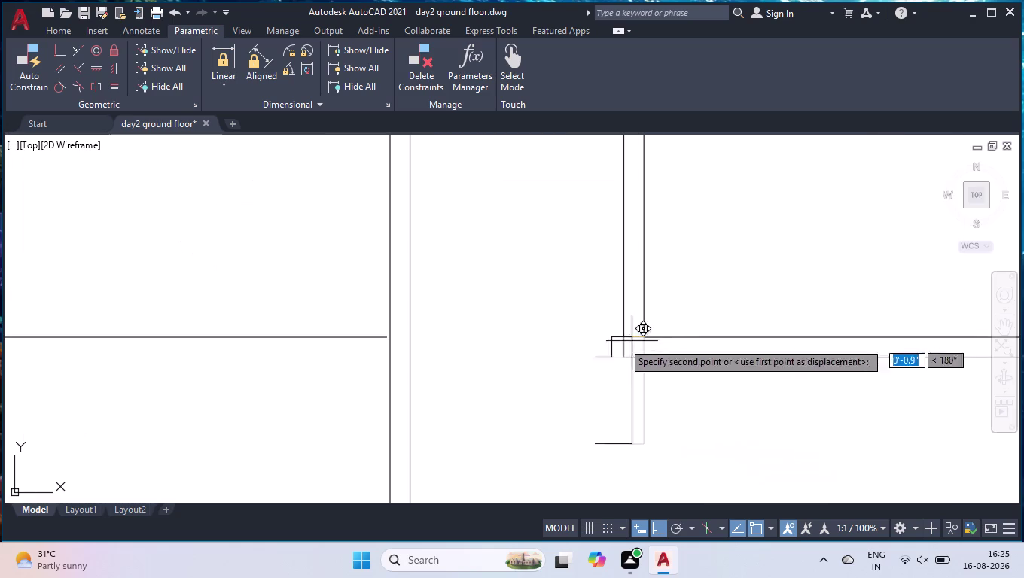
click(428, 335)
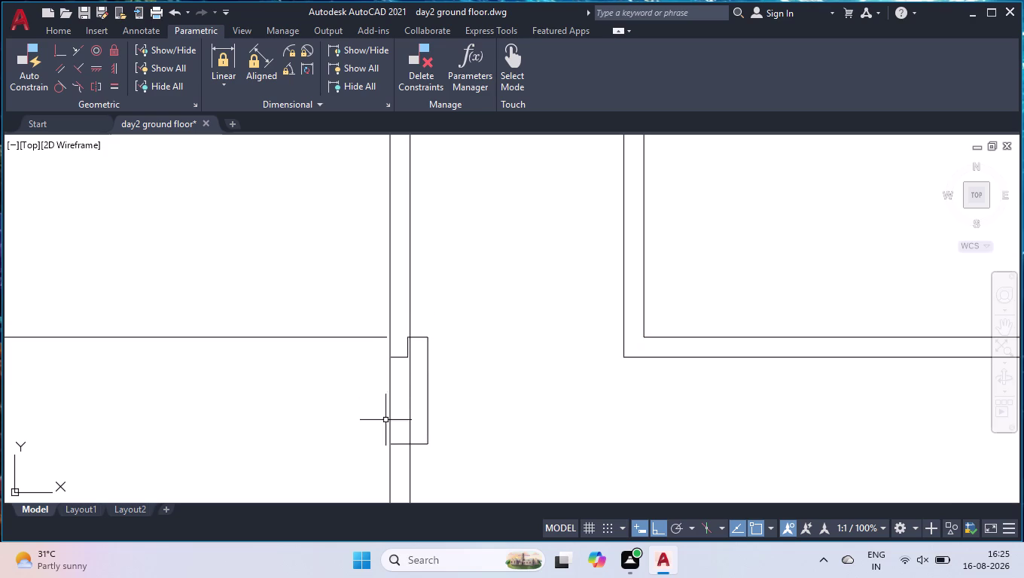
Select the jamb and move it from the wall end to its new position.
scroll(up, 3)
click(419, 324)
click(409, 283)
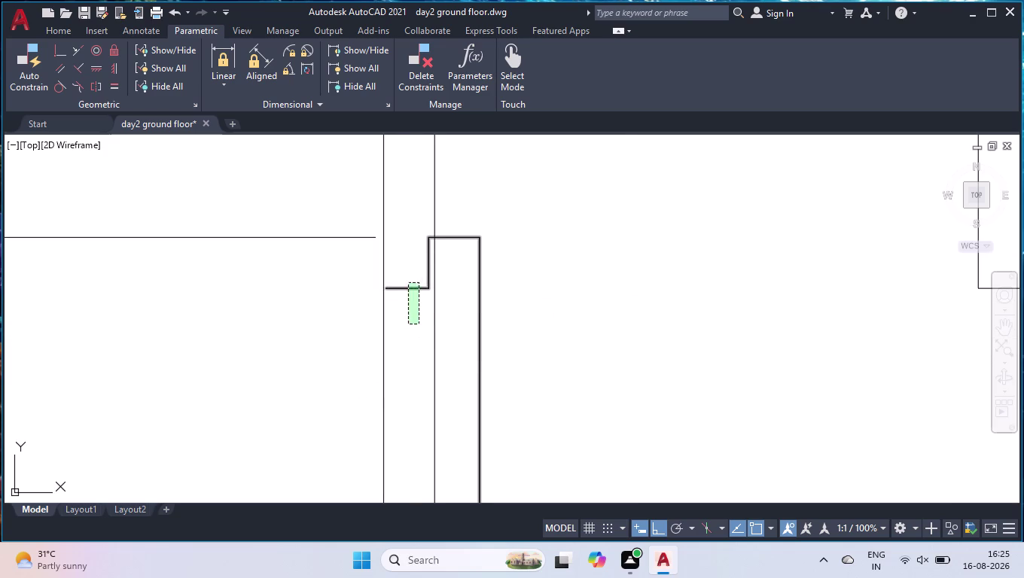
text(mo)
key(v)
key(Return)
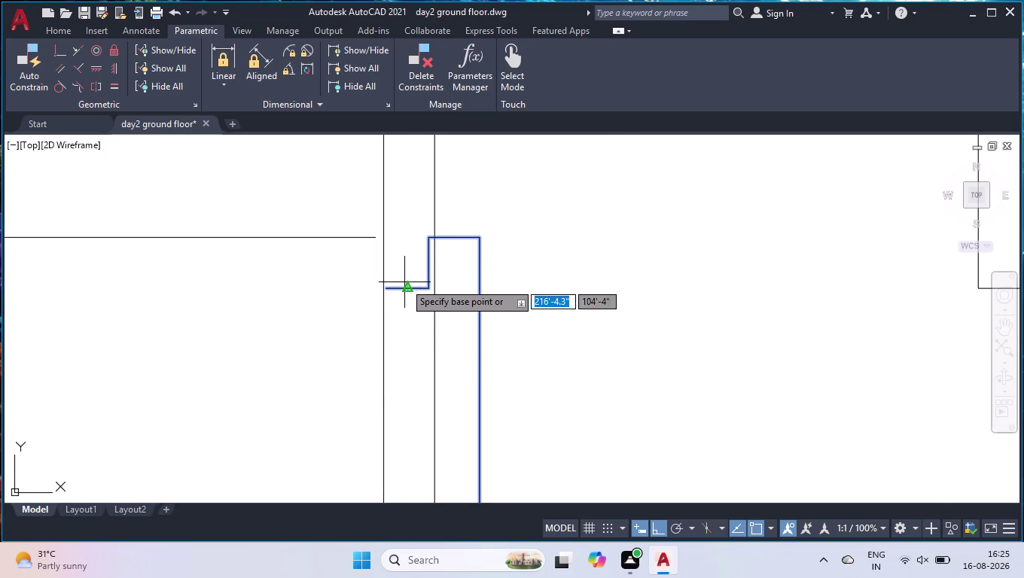
scroll(up, 3)
scroll(down, 3)
scroll(up, 3)
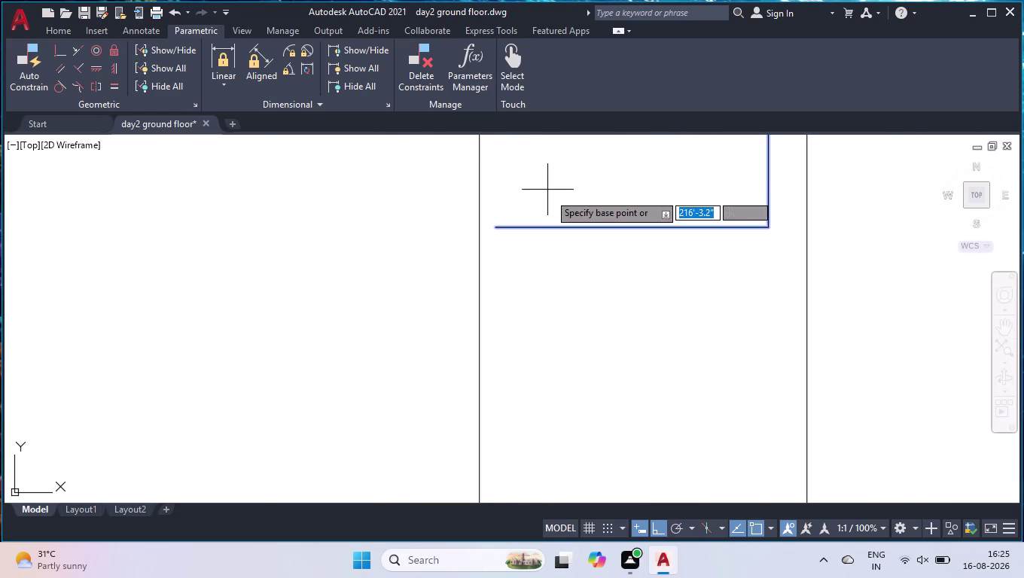
scroll(up, 3)
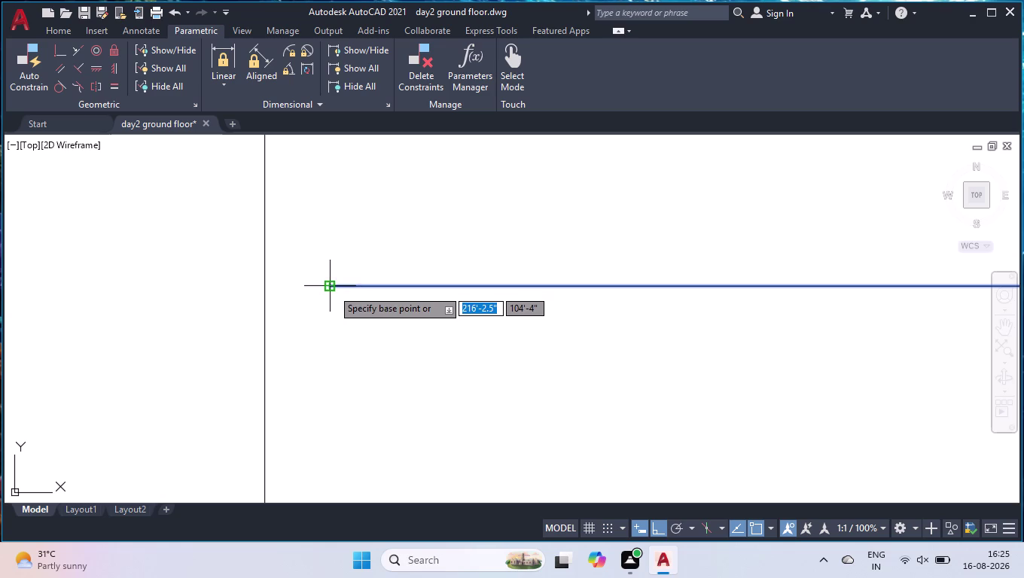
click(329, 289)
click(266, 290)
scroll(down, 3)
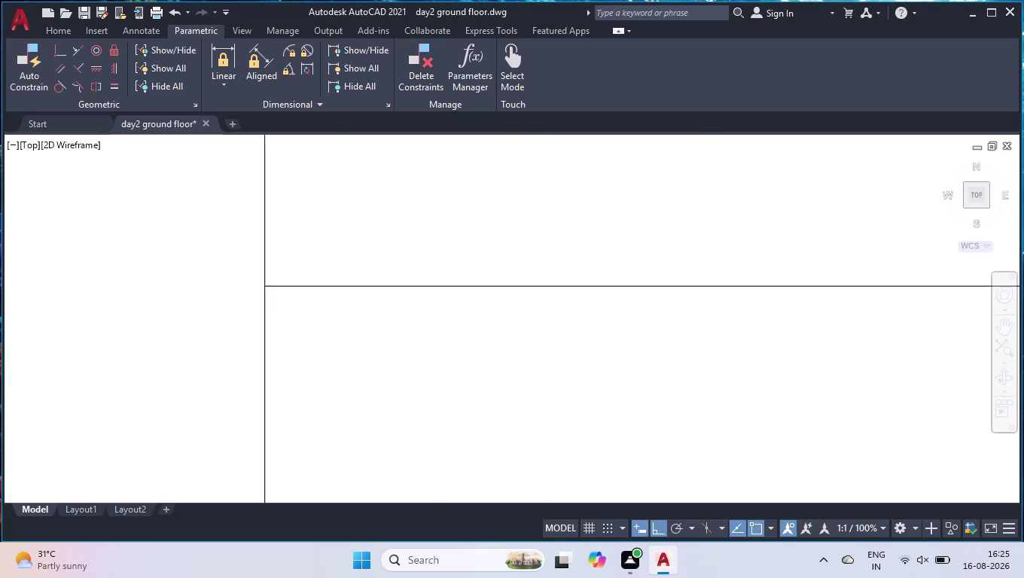
scroll(down, 3)
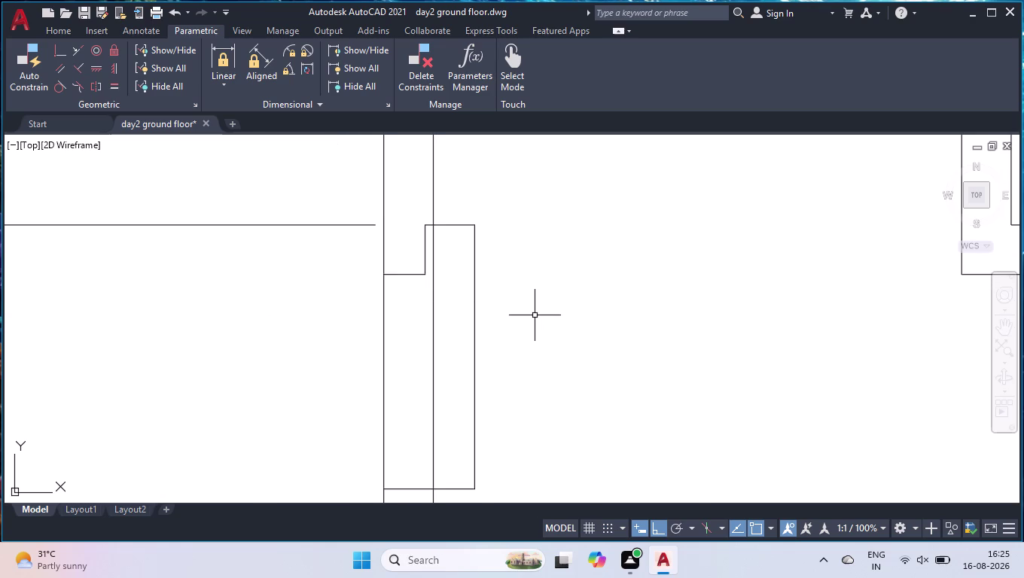
Trim both pieces of the inner wall line running through the jamb.
text(tr)
key(Return)
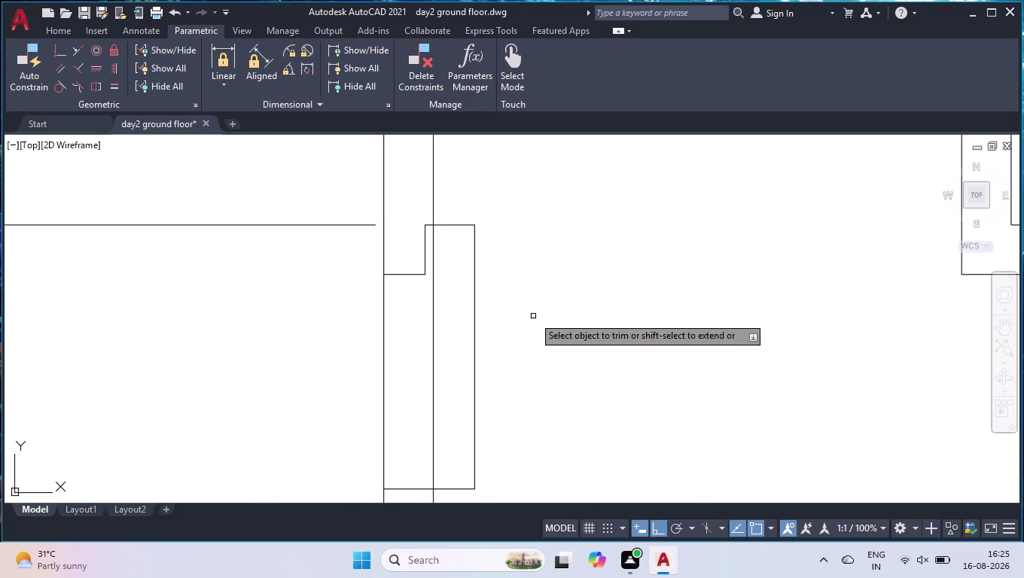
click(424, 355)
click(446, 338)
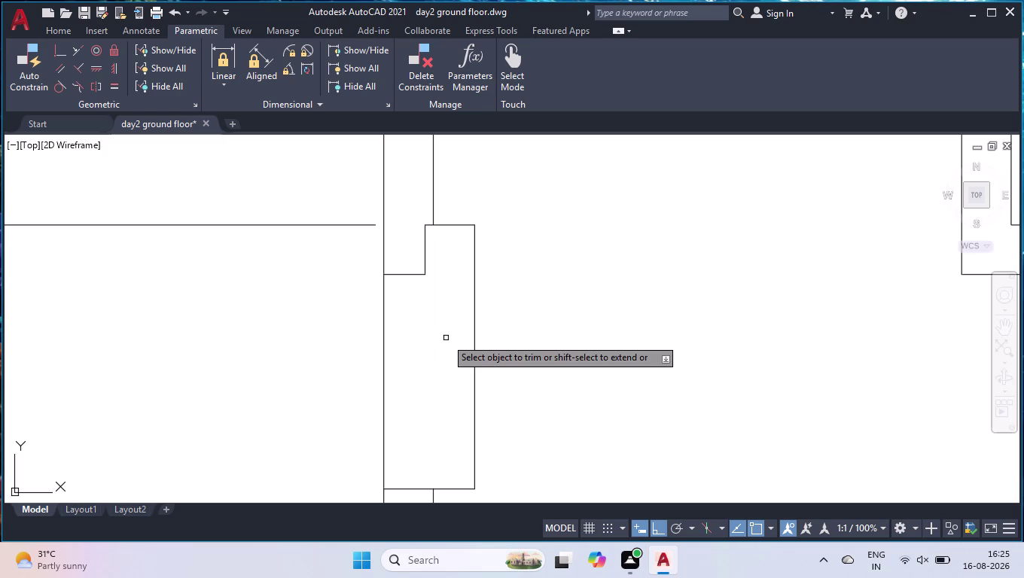
key(Return)
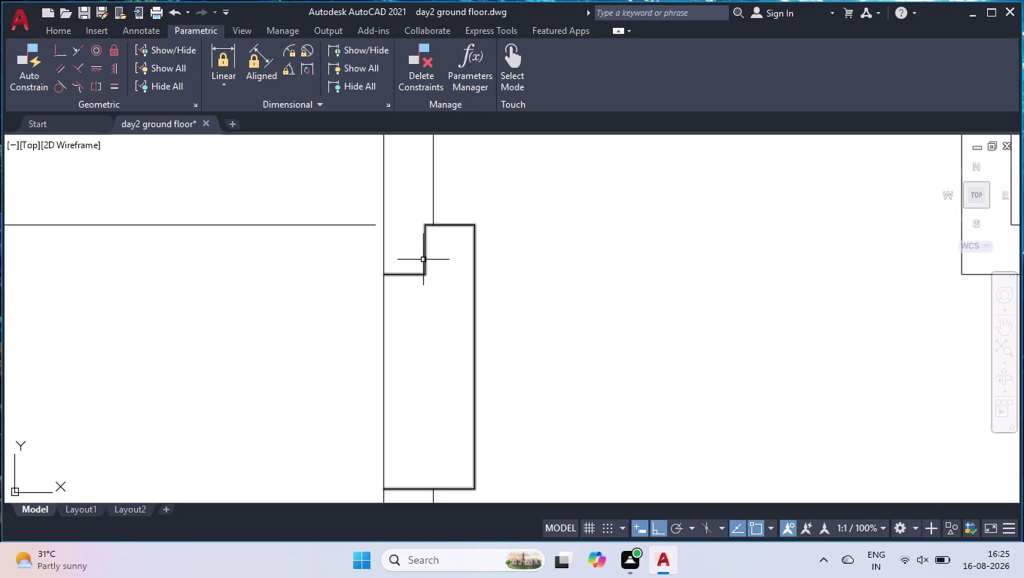
Explode the jamb polyline and grip-move its short vertical edge to line up with the wall.
click(507, 274)
click(449, 363)
key(e)
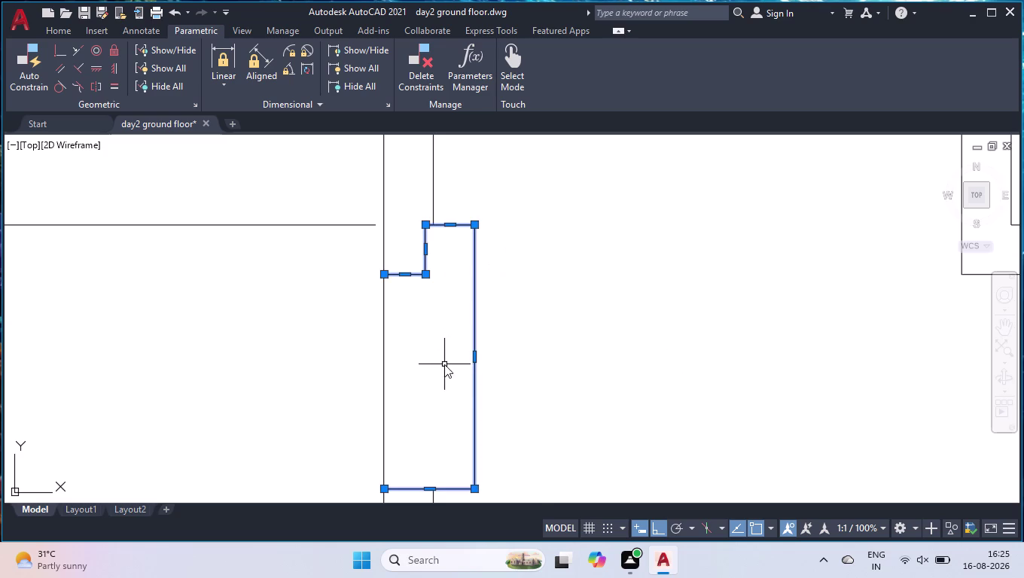
key(x)
key(p)
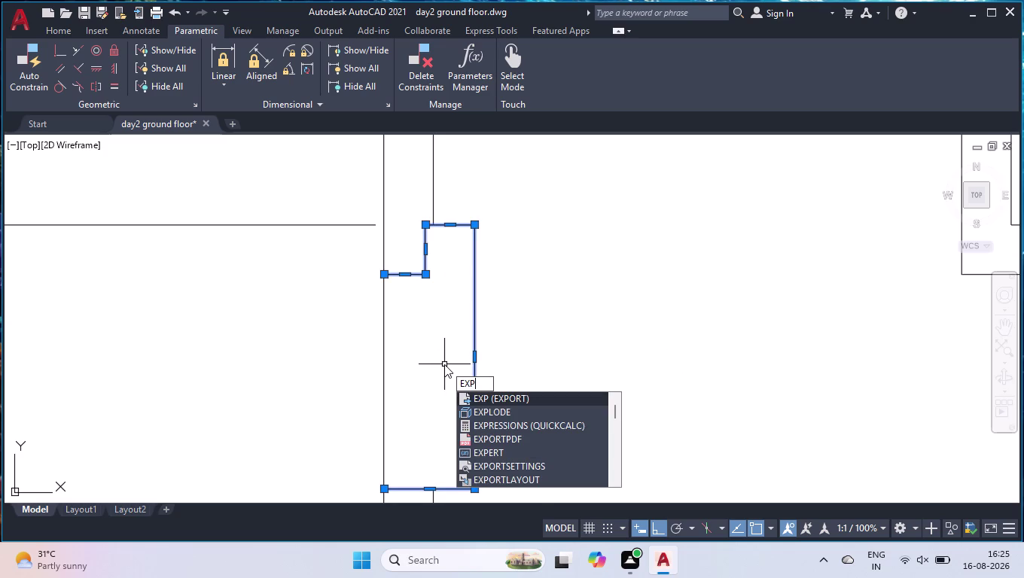
key(l)
key(Return)
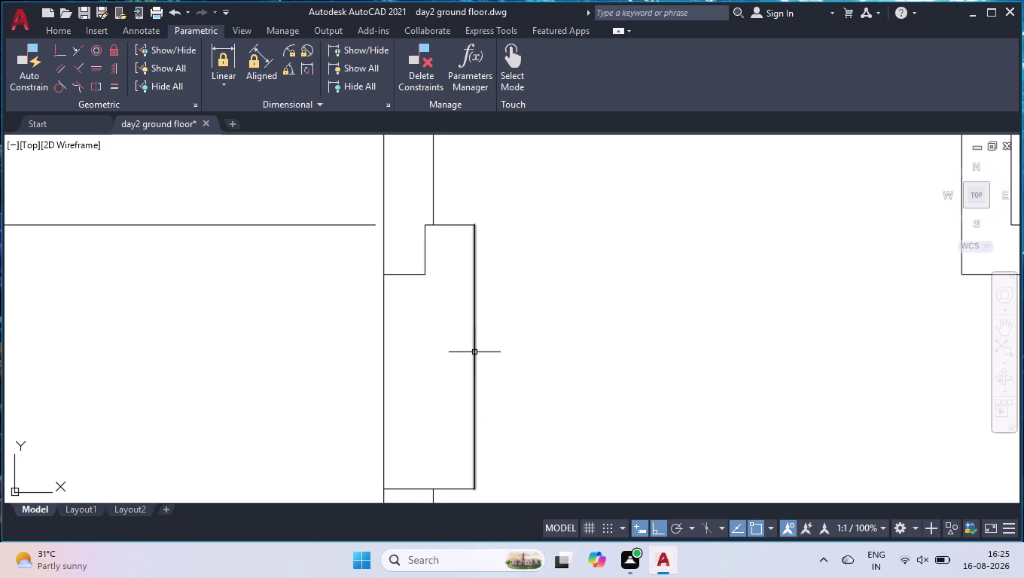
scroll(up, 3)
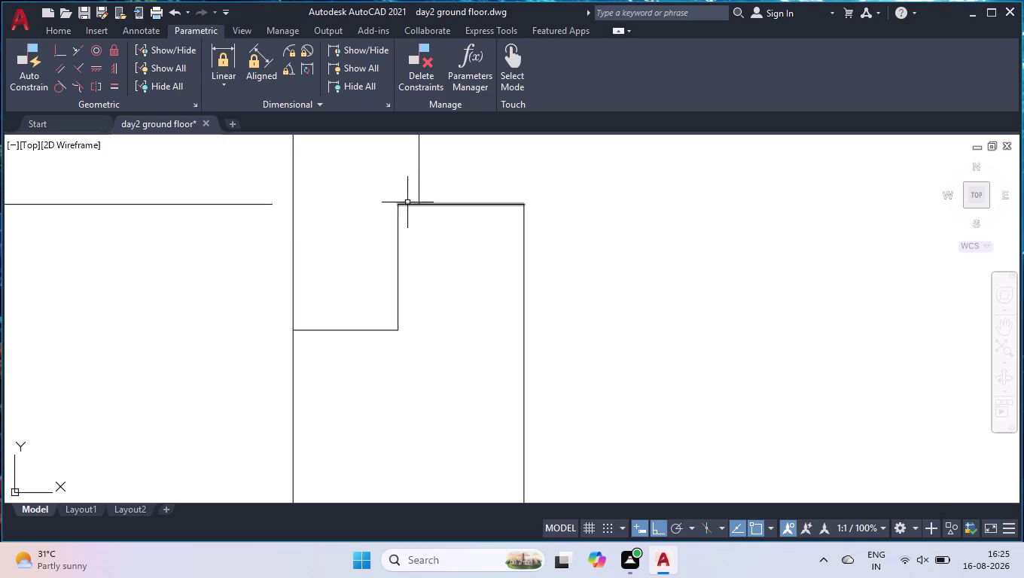
click(397, 226)
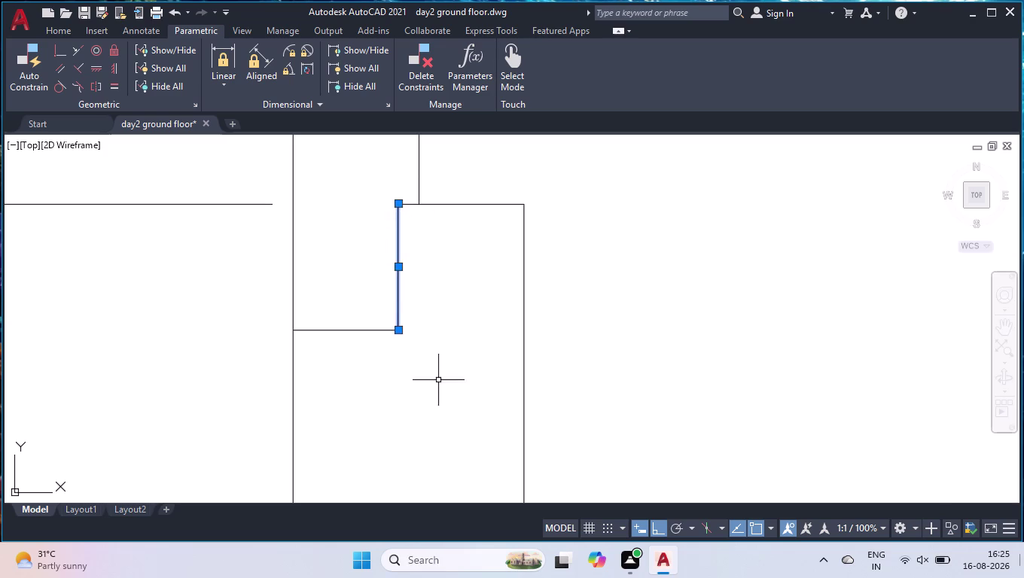
click(399, 267)
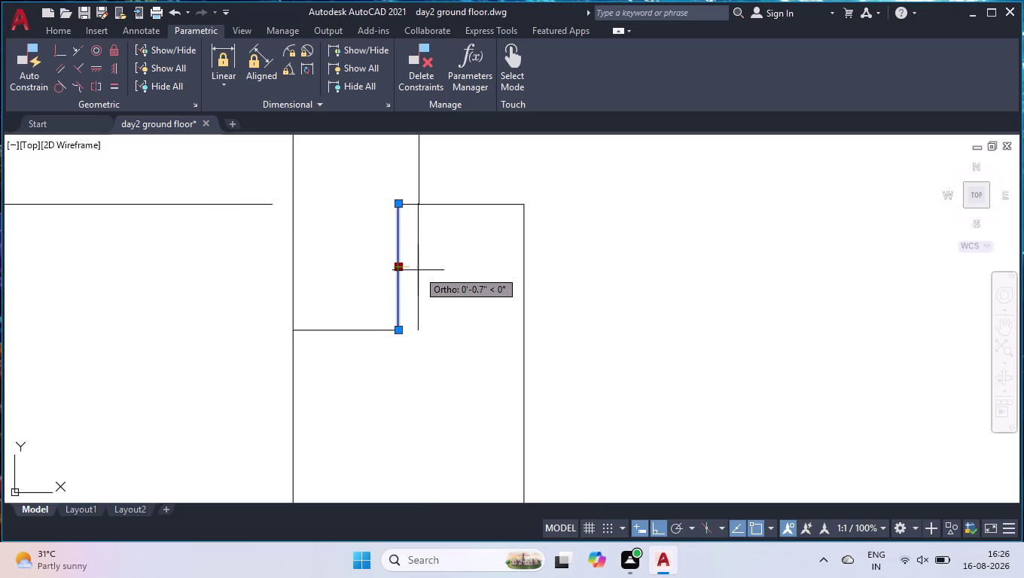
click(416, 204)
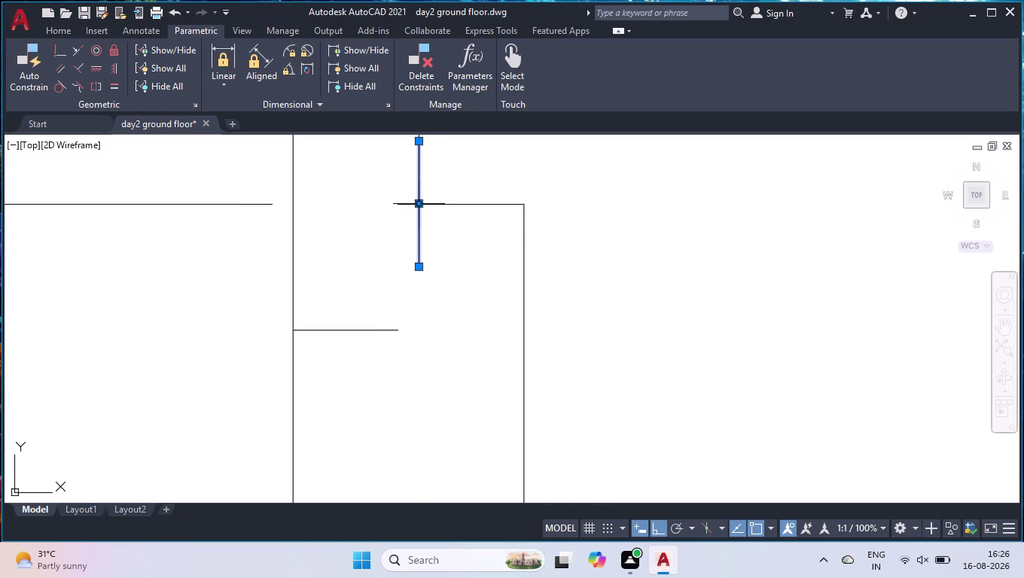
Try extending the moved vertical edge and the top jamb edge, then cancel EXTEND.
key(e)
key(x)
key(Return)
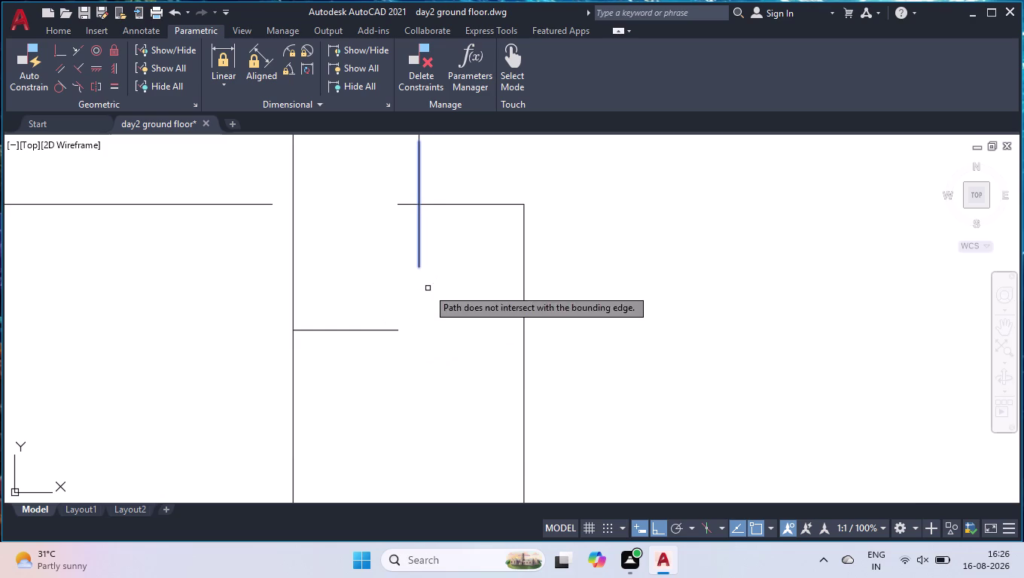
key(Return)
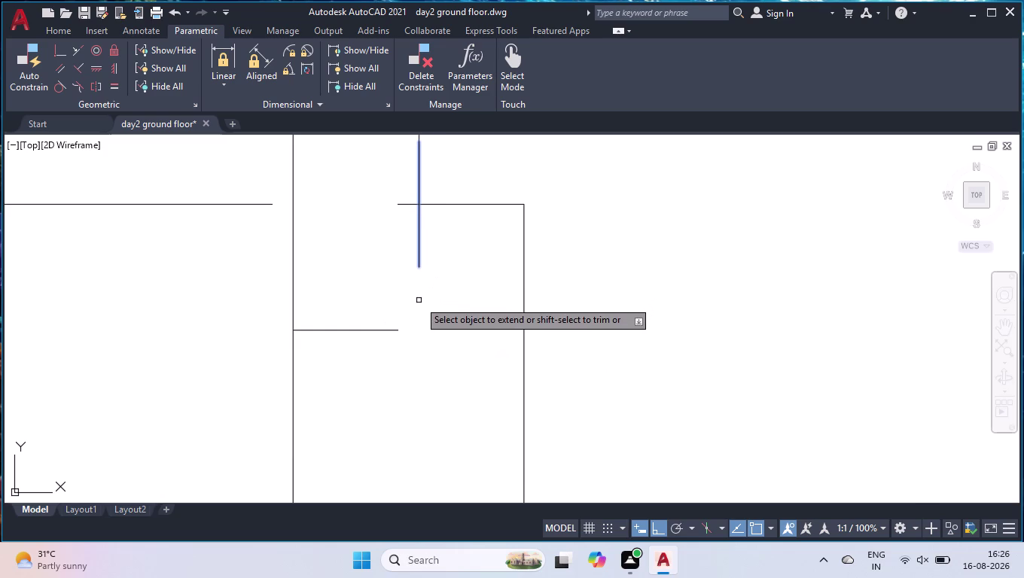
key(space)
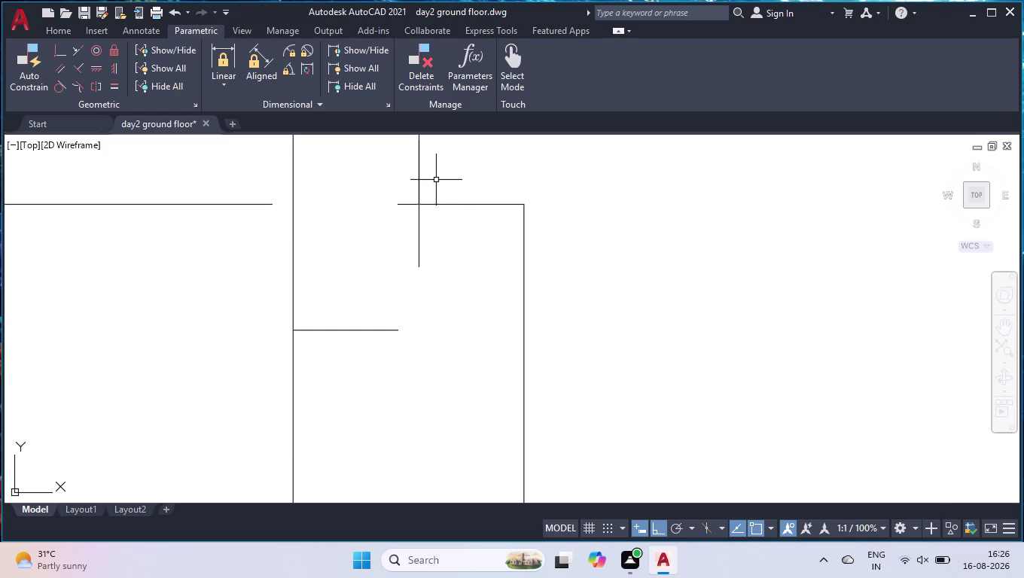
click(418, 180)
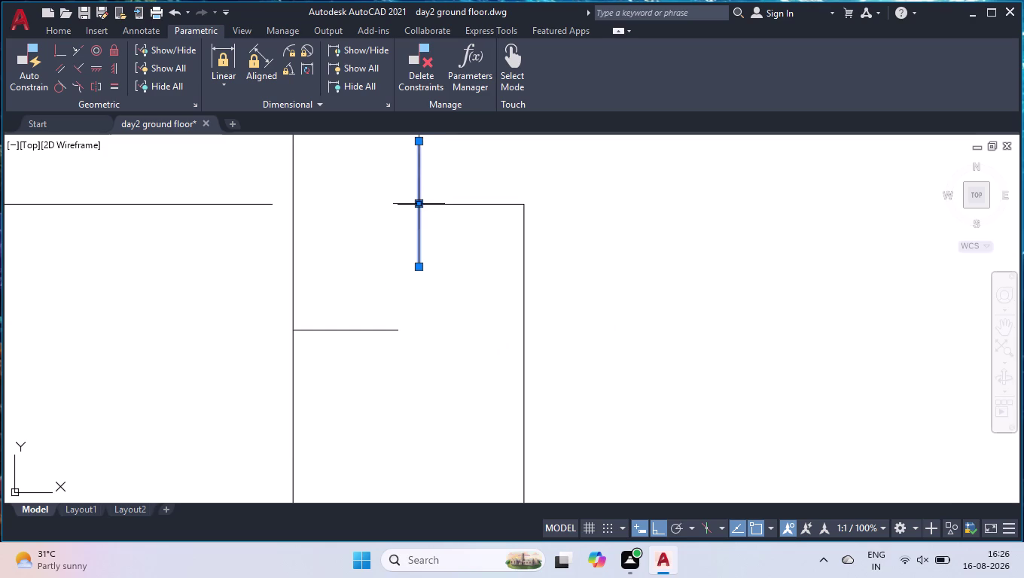
click(422, 199)
click(413, 316)
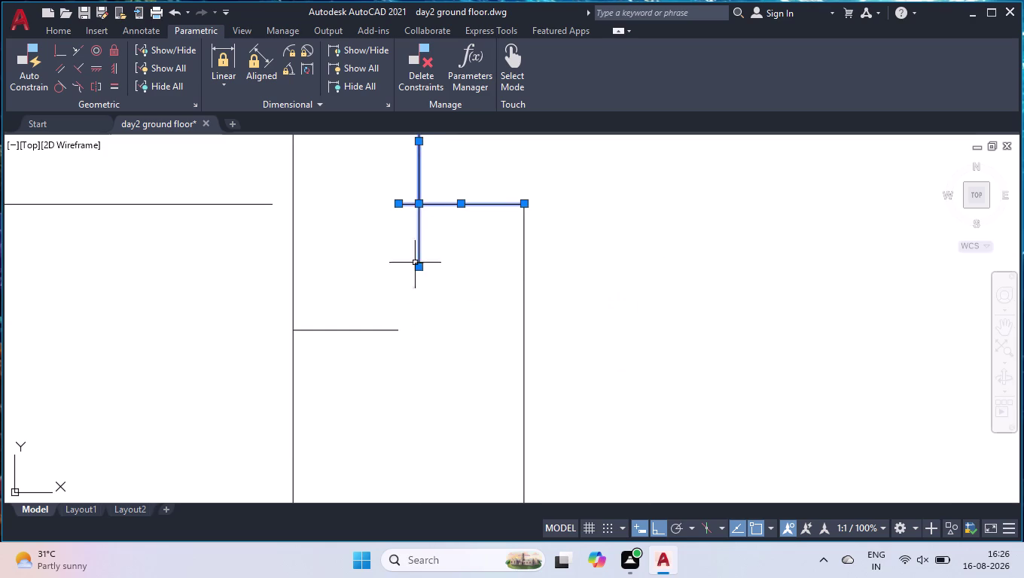
key(space)
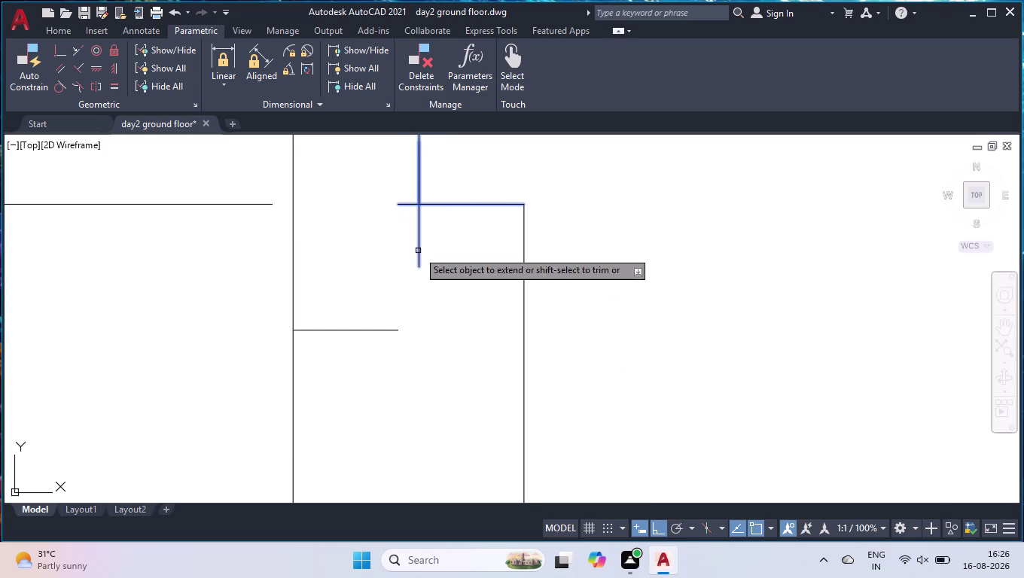
key(space)
key(Return)
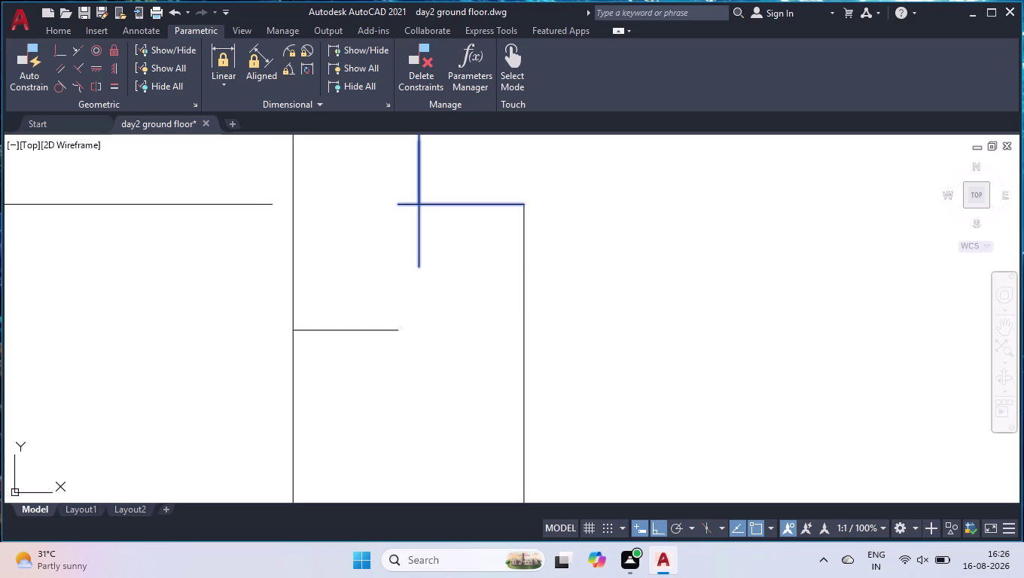
scroll(down, 3)
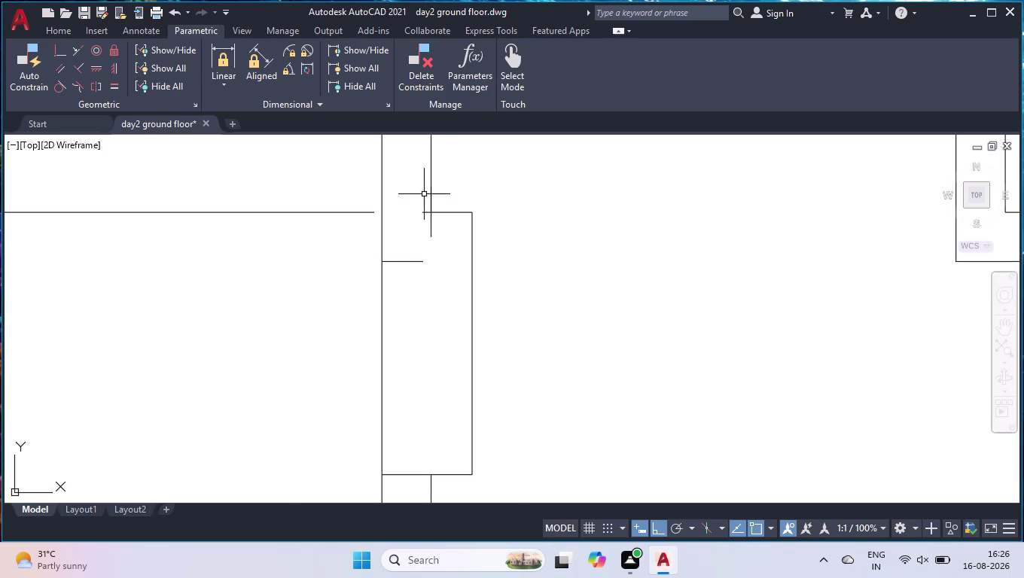
scroll(up, 3)
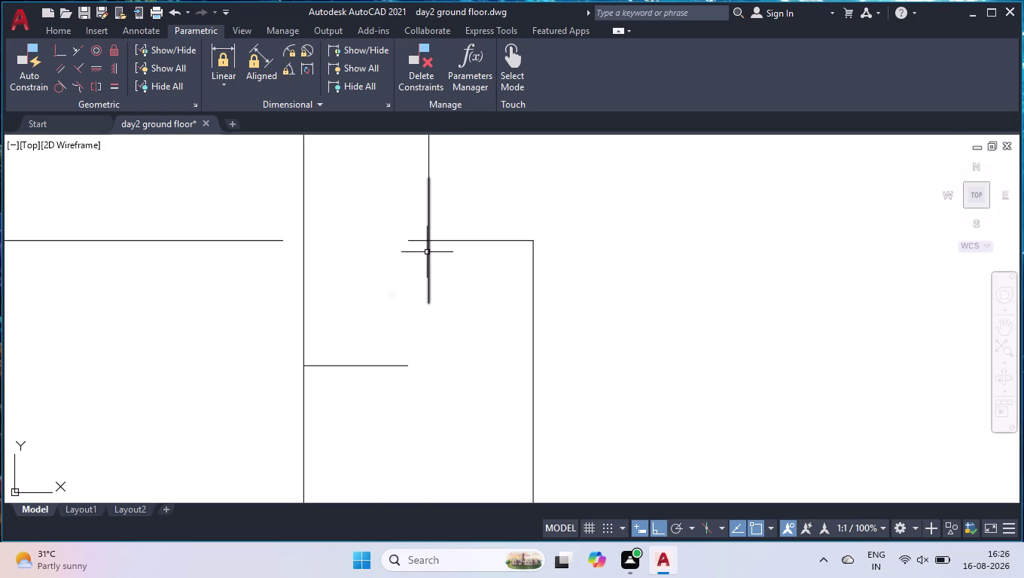
Delete the overlapping jamb line and the top jamb edge.
click(427, 252)
key(Delete)
click(496, 239)
key(Delete)
key(l)
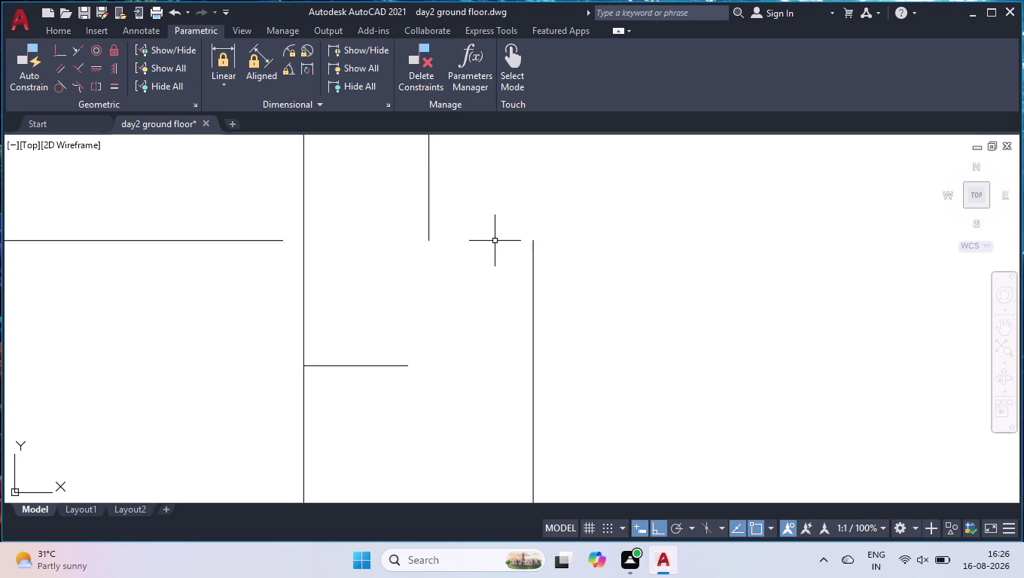
Draw a 4.5" horizontal step from the right wall's top end, then down to the wall line.
key(Return)
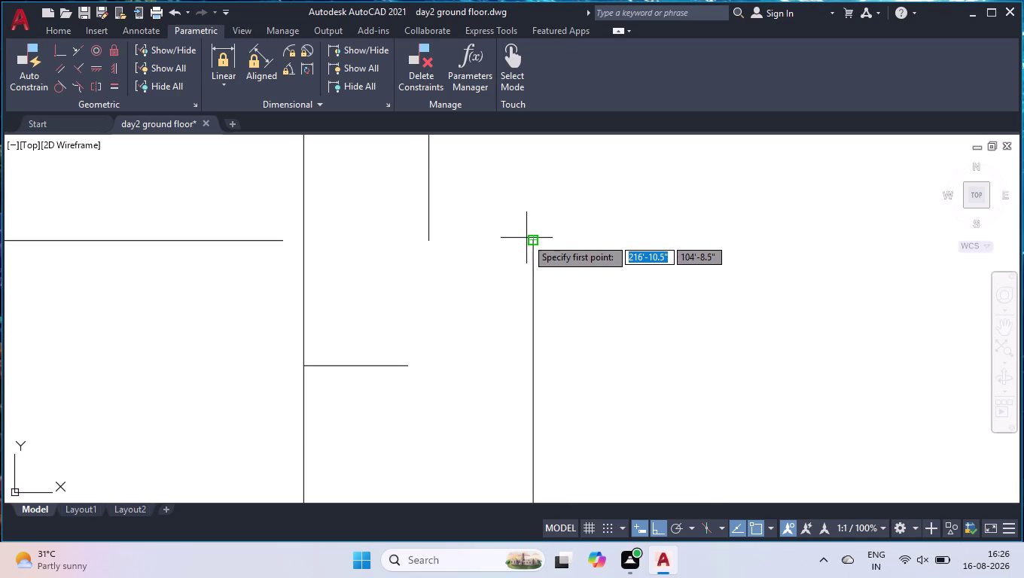
scroll(up, 3)
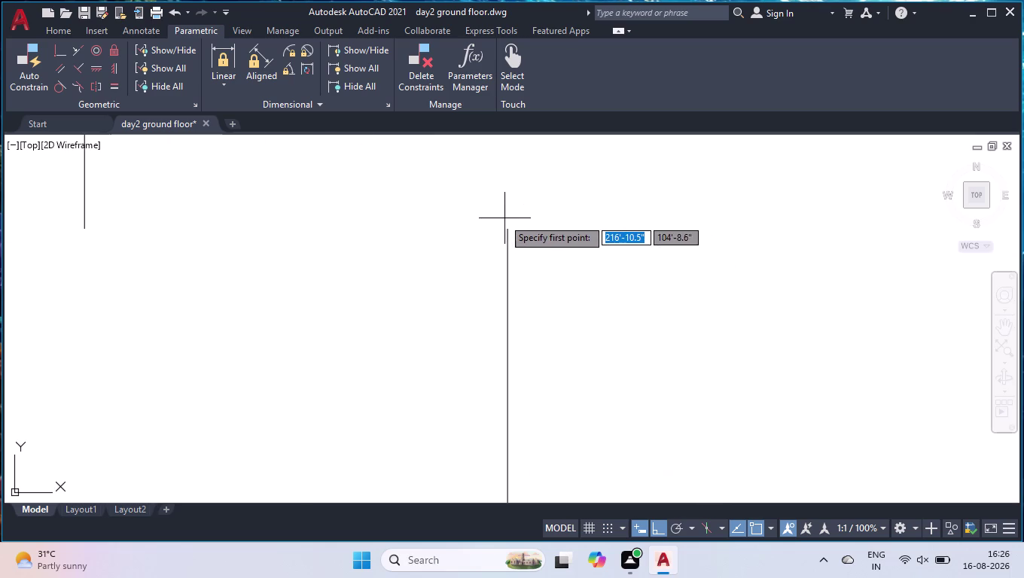
click(509, 231)
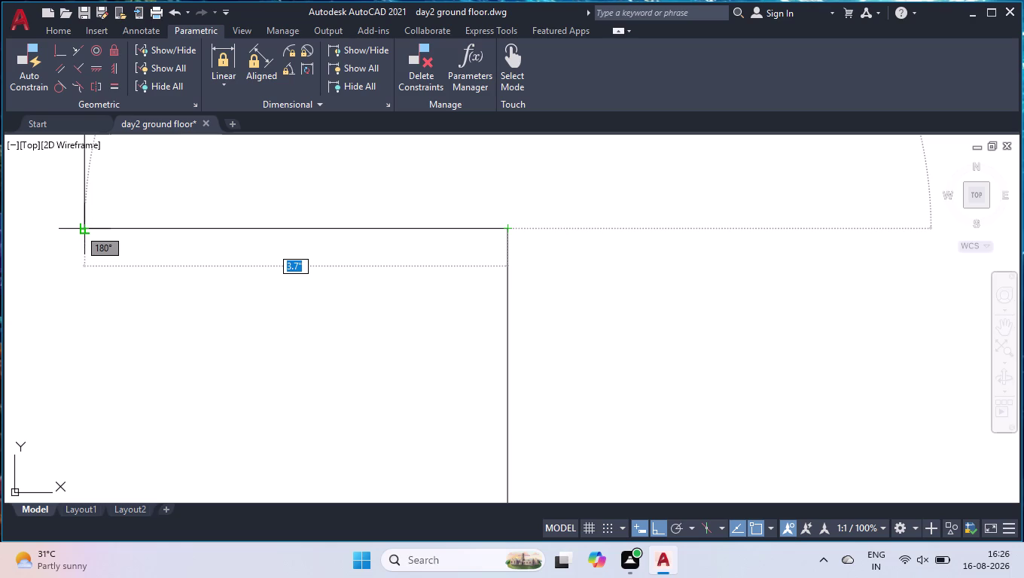
key(4)
text(.5)
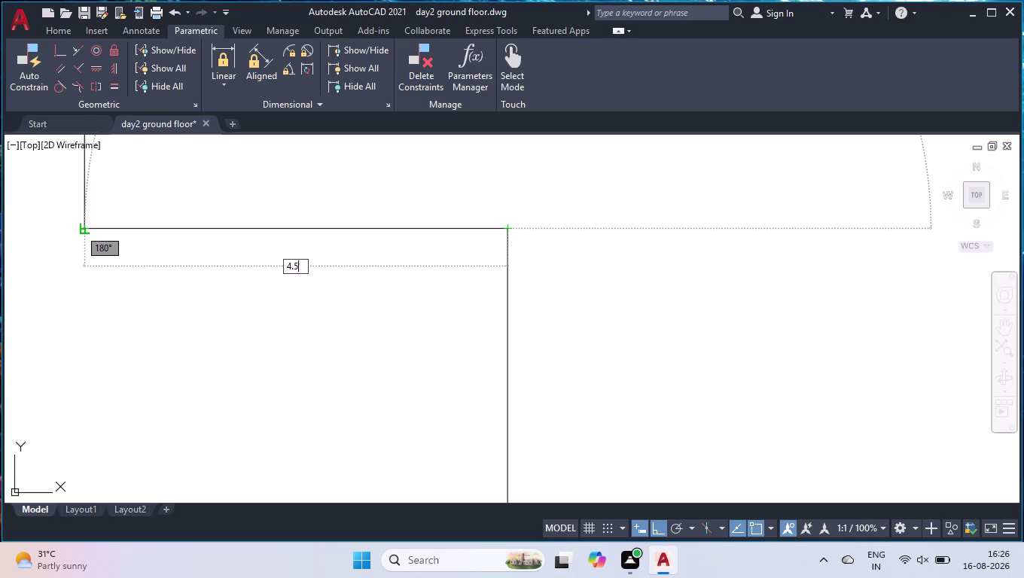
text(")
key(Return)
scroll(down, 3)
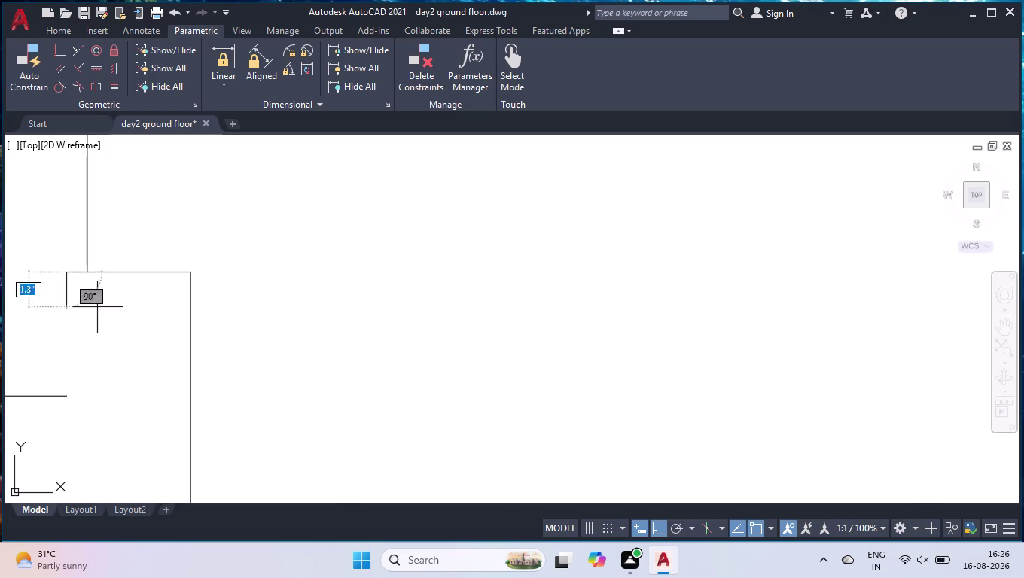
scroll(down, 3)
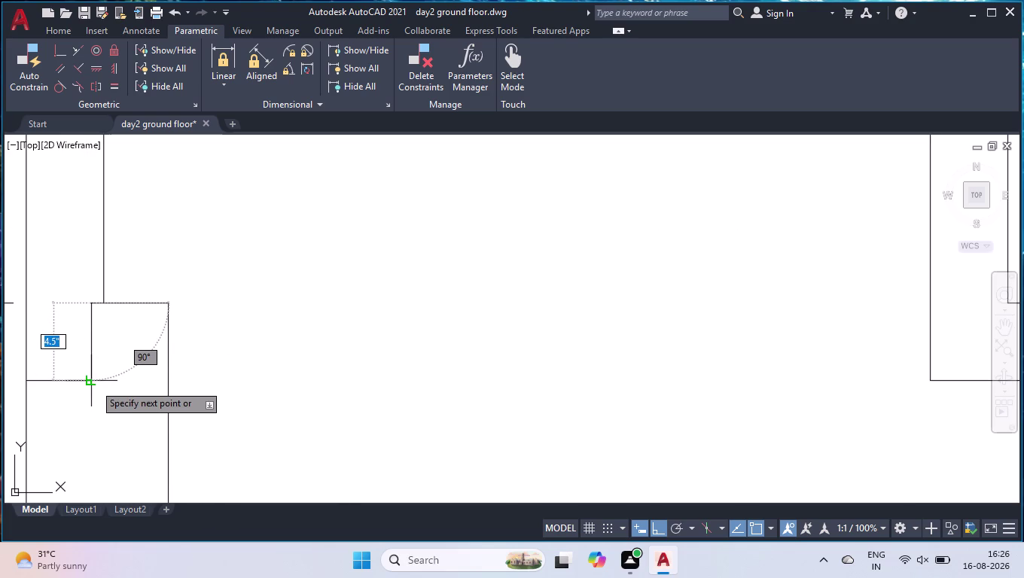
click(93, 384)
key(space)
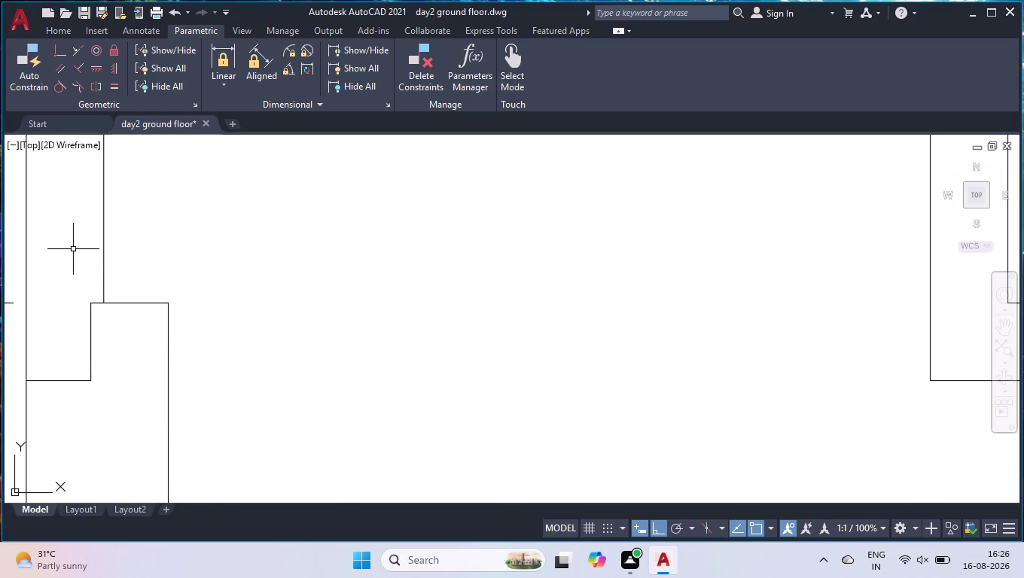
Start the MEASURE command (mea).
key(m)
text(ea)
key(Return)
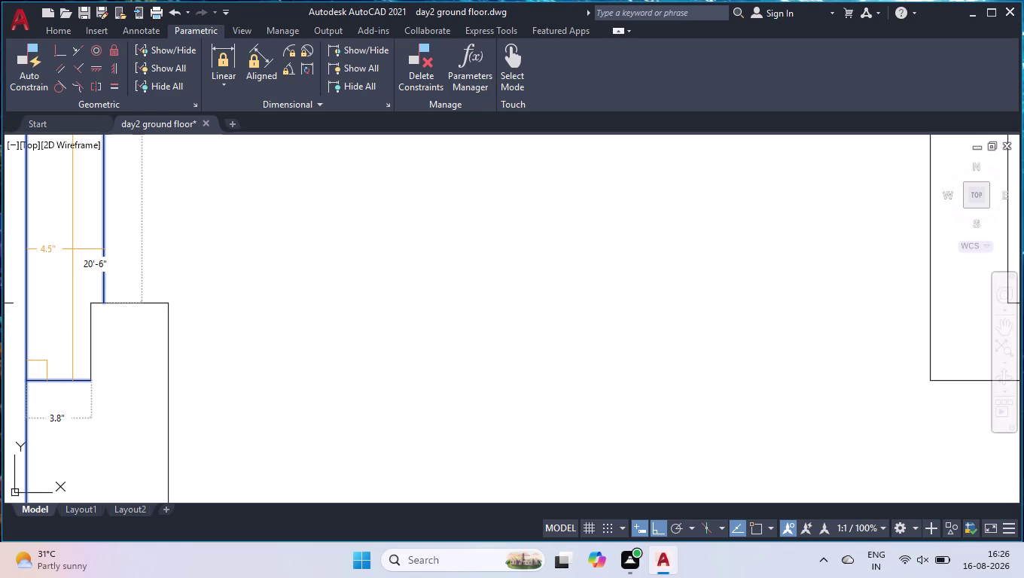
key(Return)
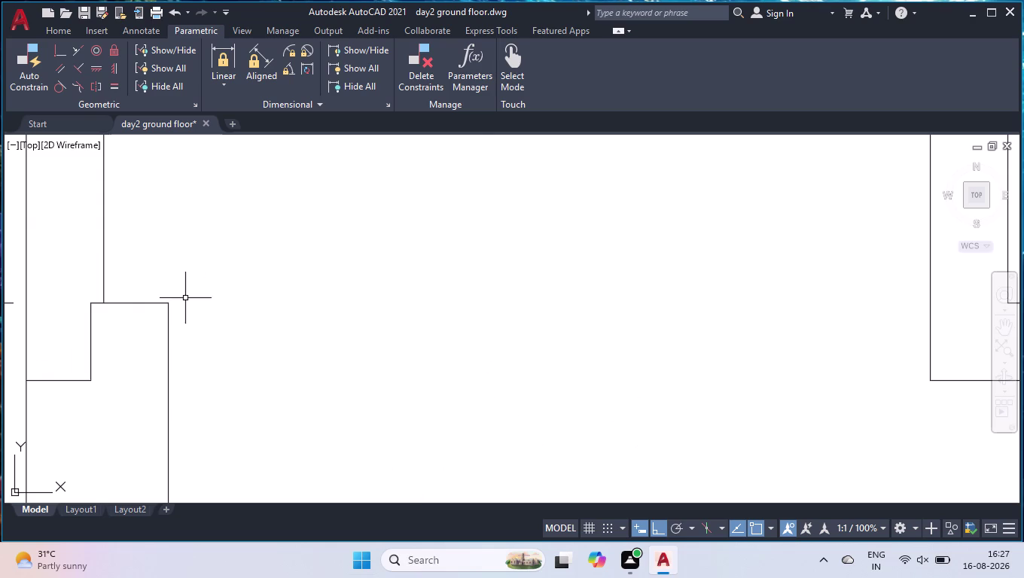
scroll(down, 3)
scroll(down, 3)
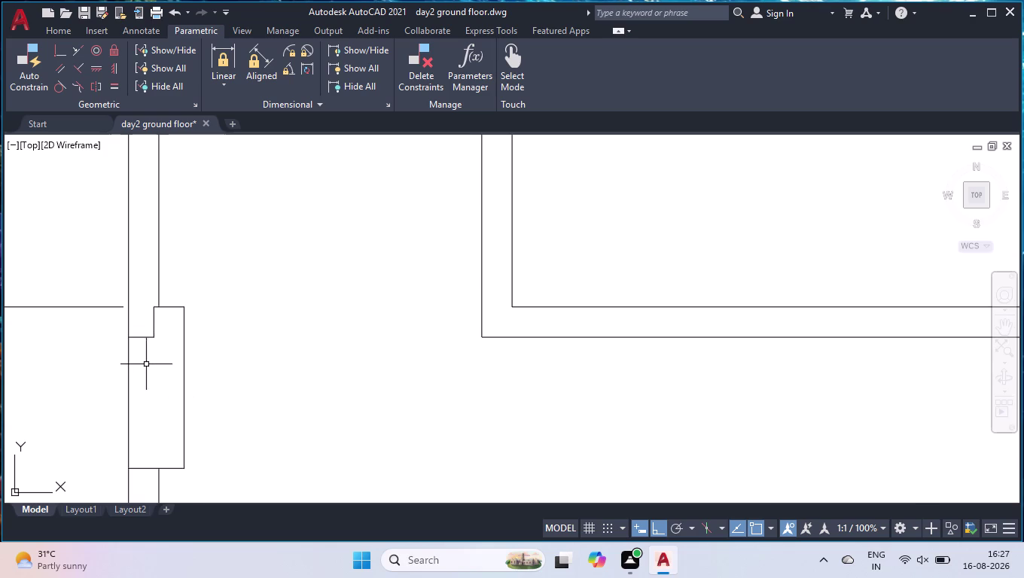
scroll(up, 3)
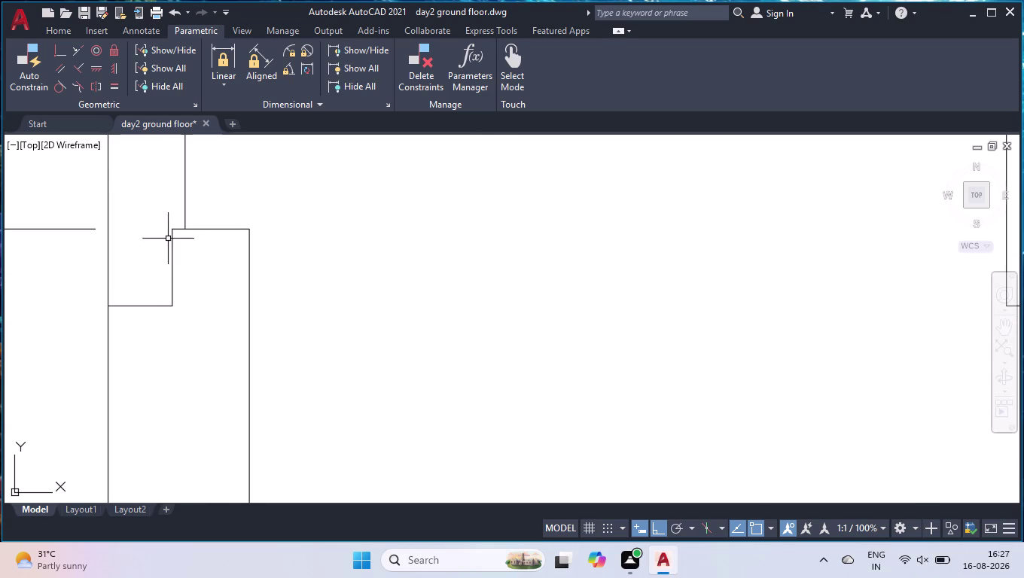
scroll(up, 3)
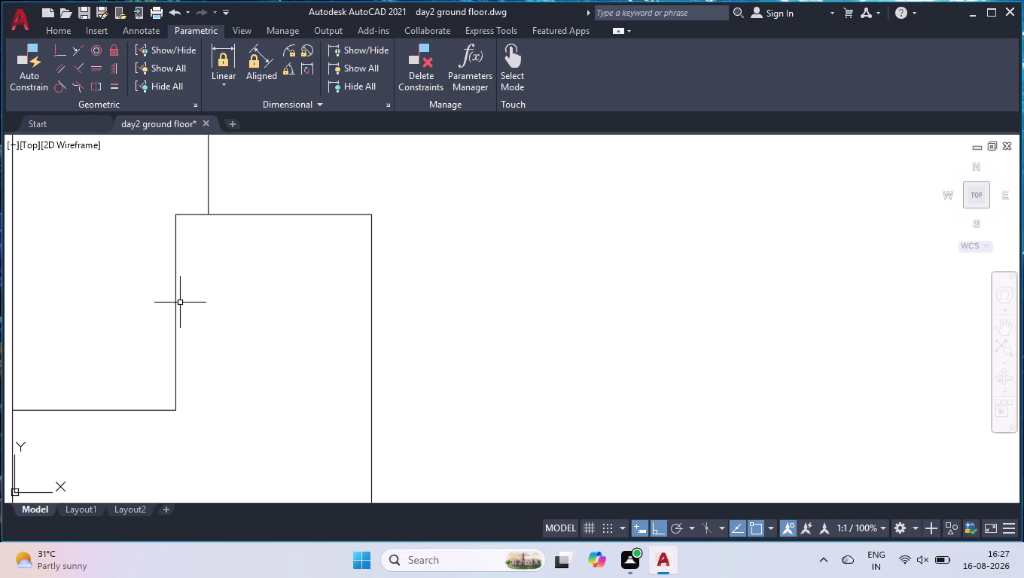
text(d)
text(li)
key(Return)
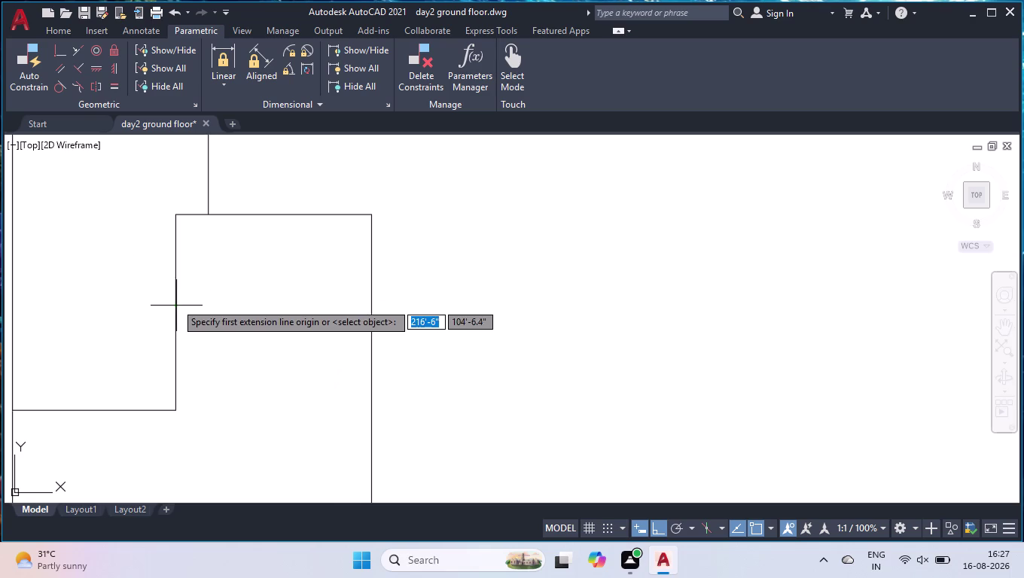
click(177, 216)
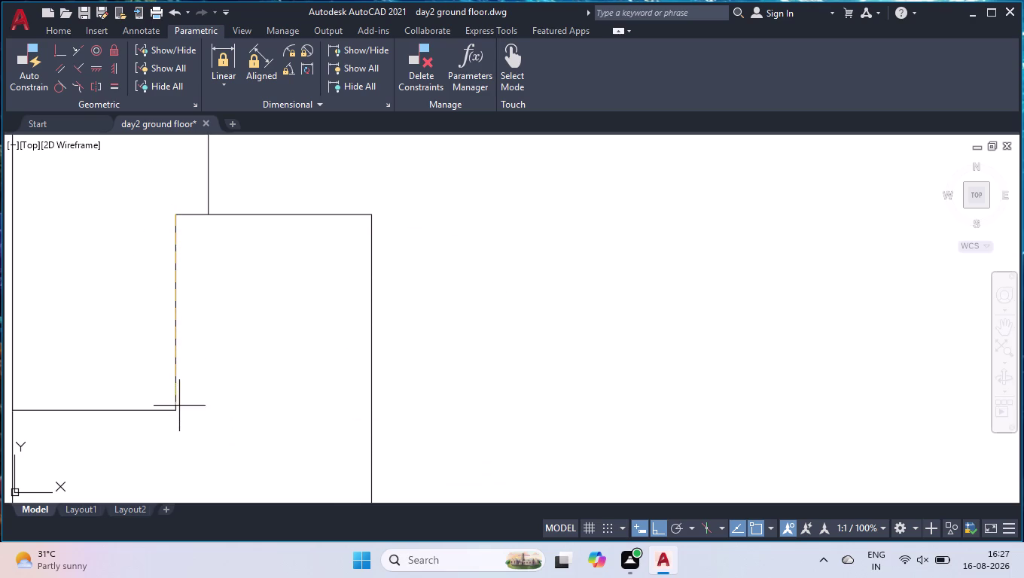
click(178, 412)
scroll(down, 3)
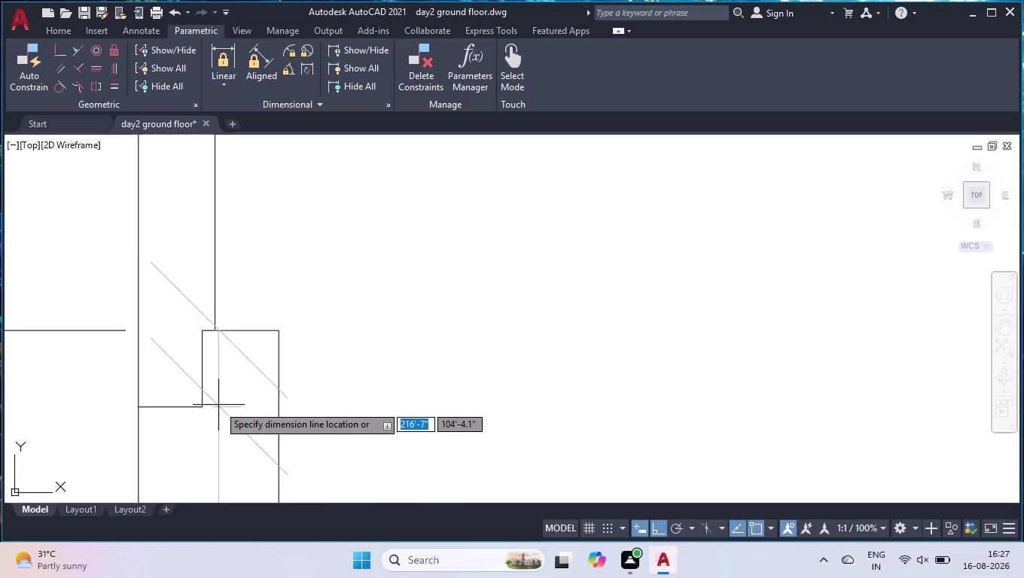
scroll(down, 3)
scroll(down, 3)
scroll(down, 3)
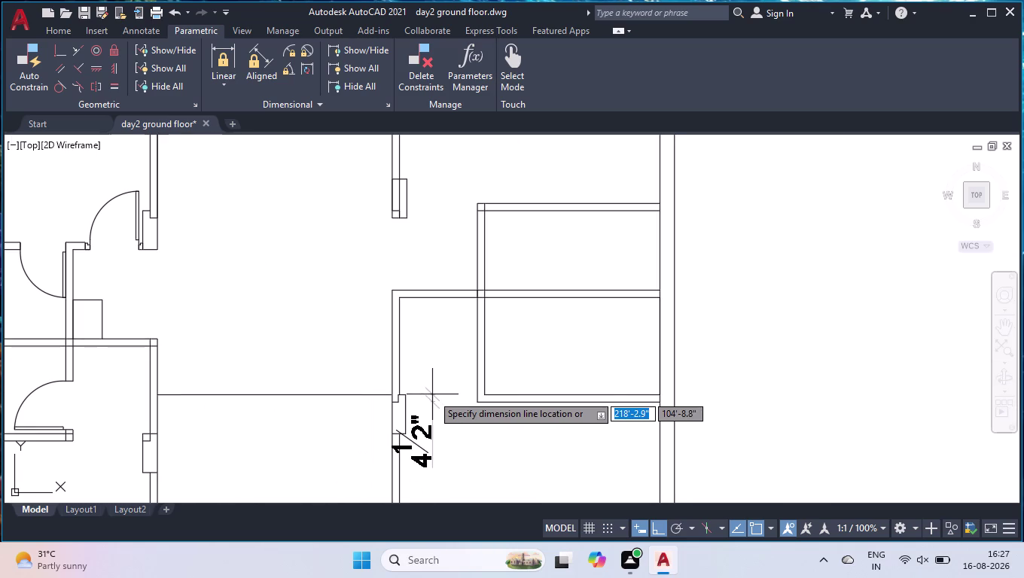
key(space)
scroll(up, 3)
scroll(up, 3)
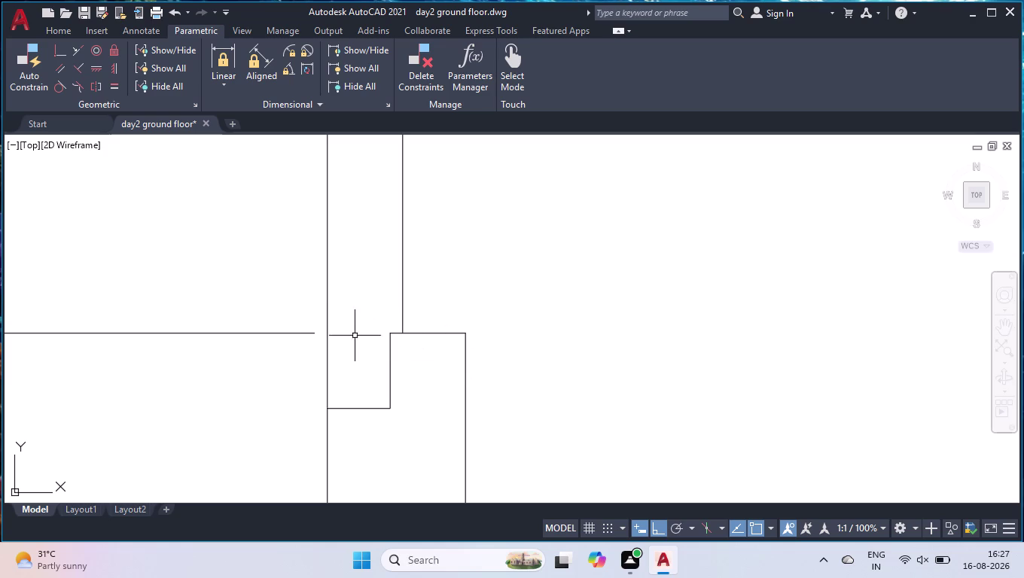
text(dli)
key(Return)
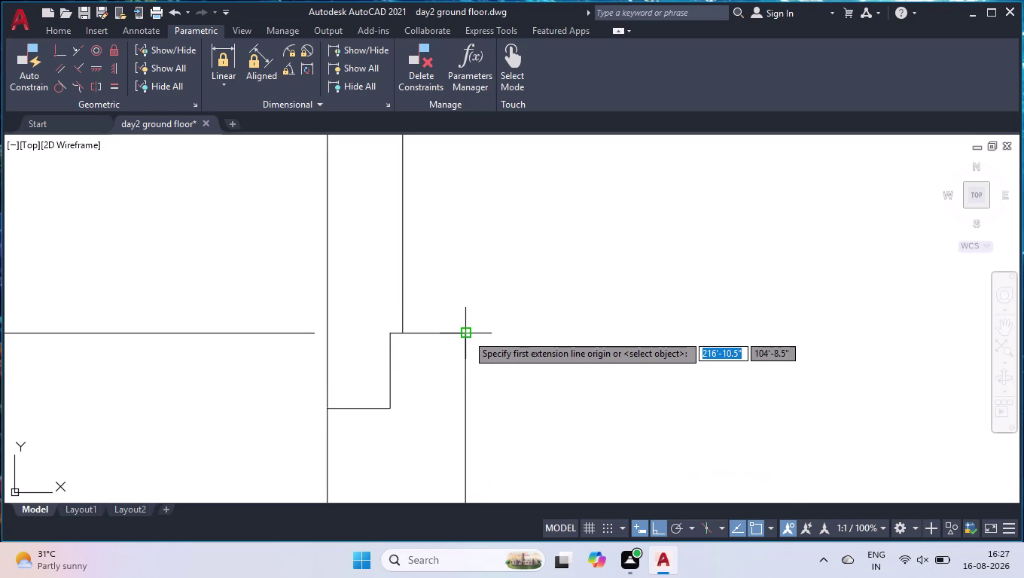
click(467, 334)
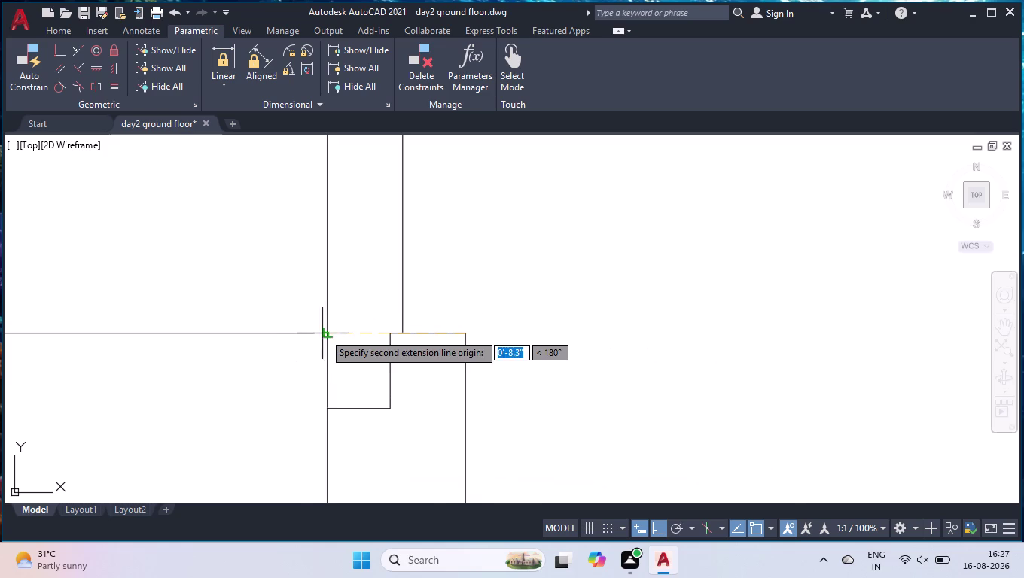
click(329, 331)
scroll(down, 3)
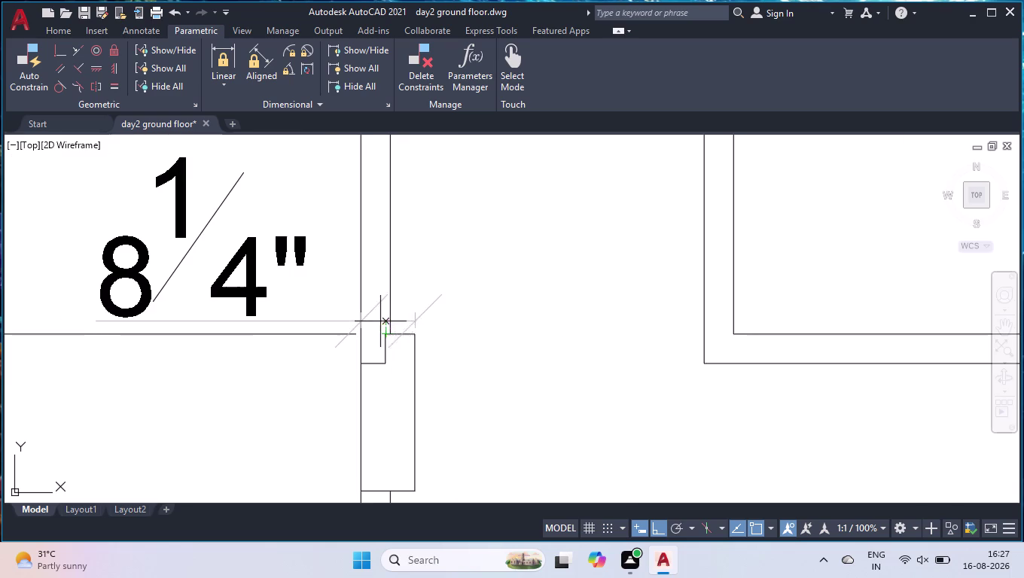
click(442, 316)
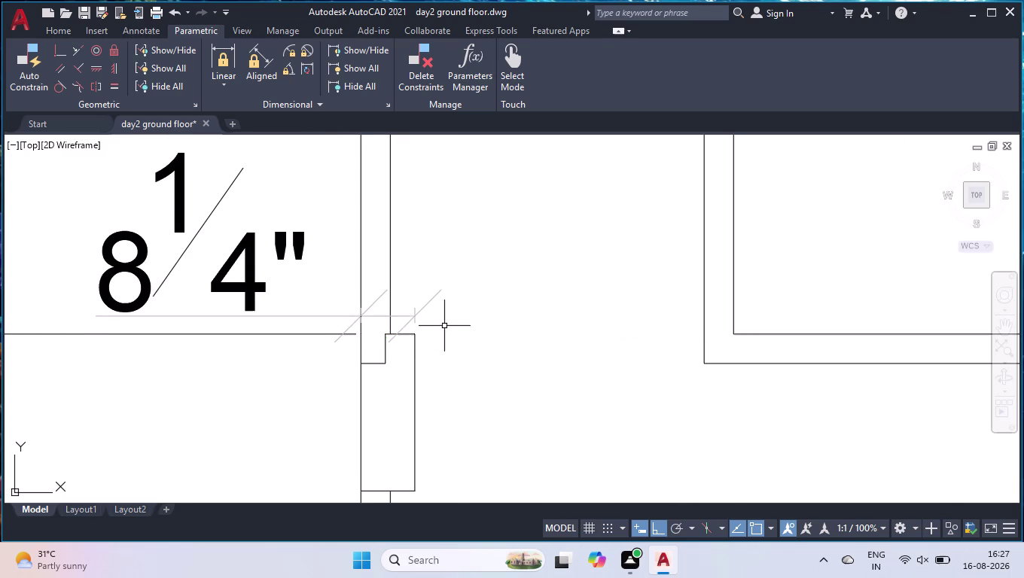
scroll(down, 3)
scroll(down, 3)
scroll(up, 3)
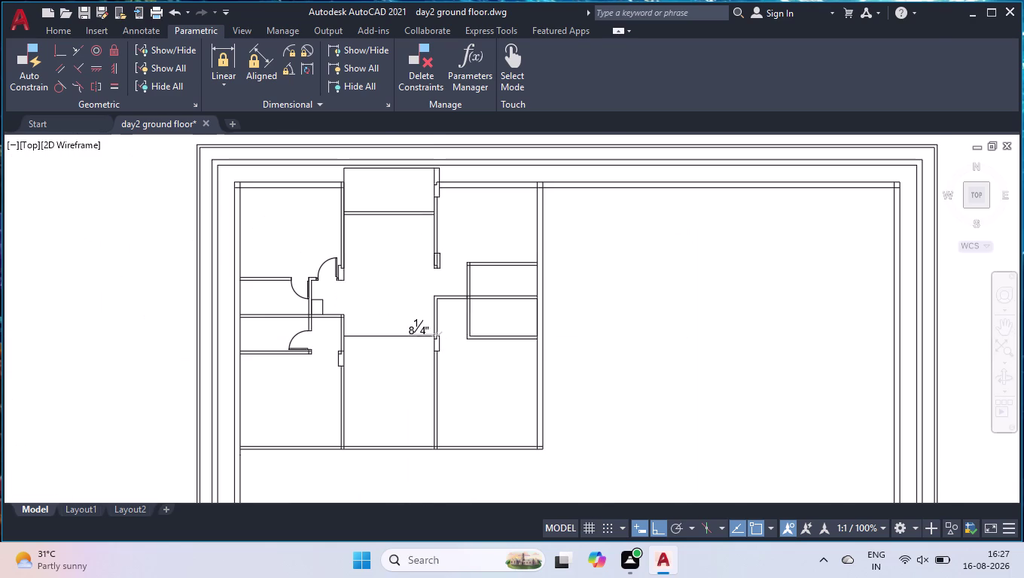
scroll(up, 3)
scroll(up, 3)
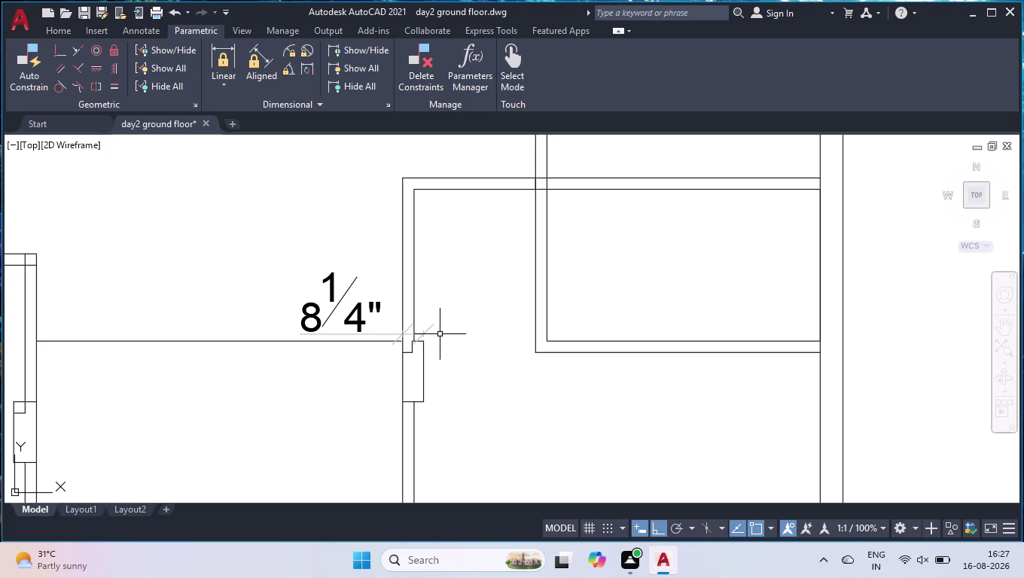
click(354, 311)
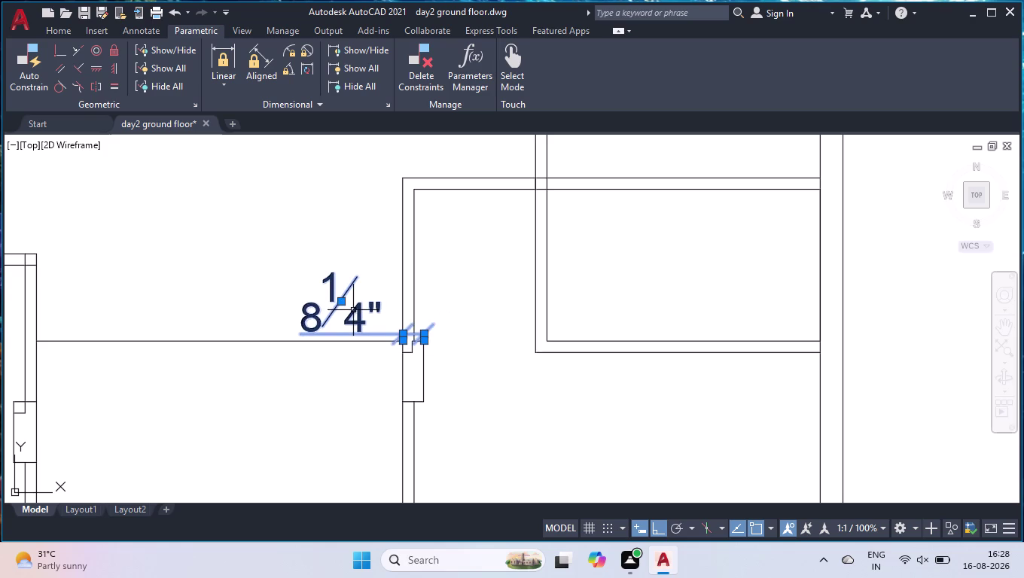
key(Delete)
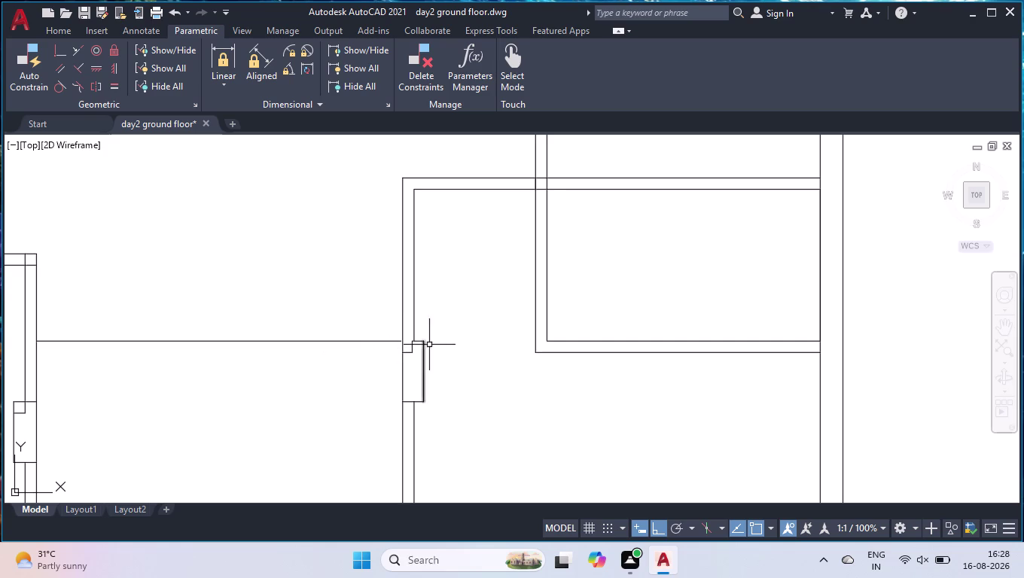
scroll(down, 3)
scroll(down, 3)
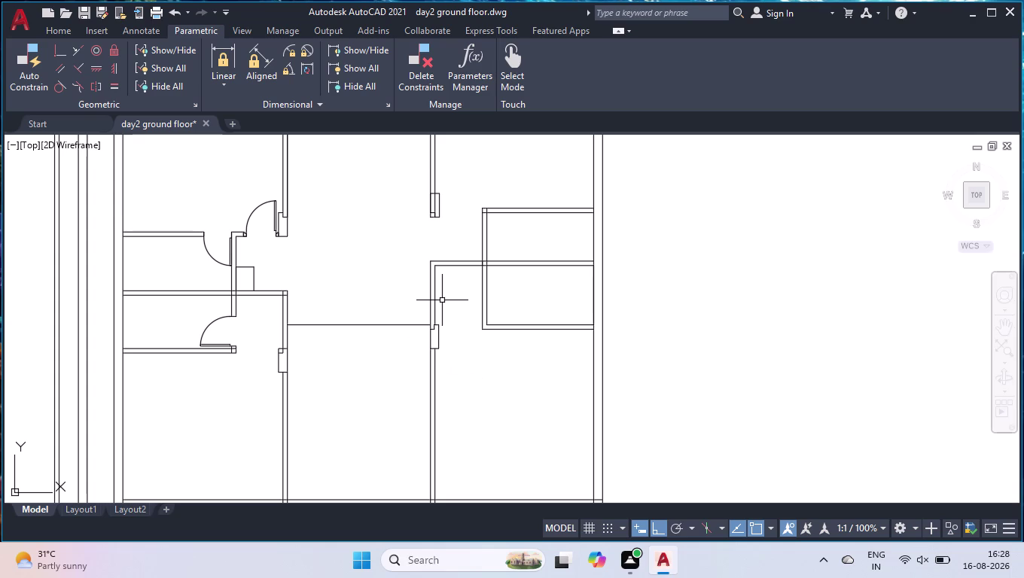
Start a line at the inner wall corner, then cancel it without drawing.
scroll(down, 3)
scroll(up, 3)
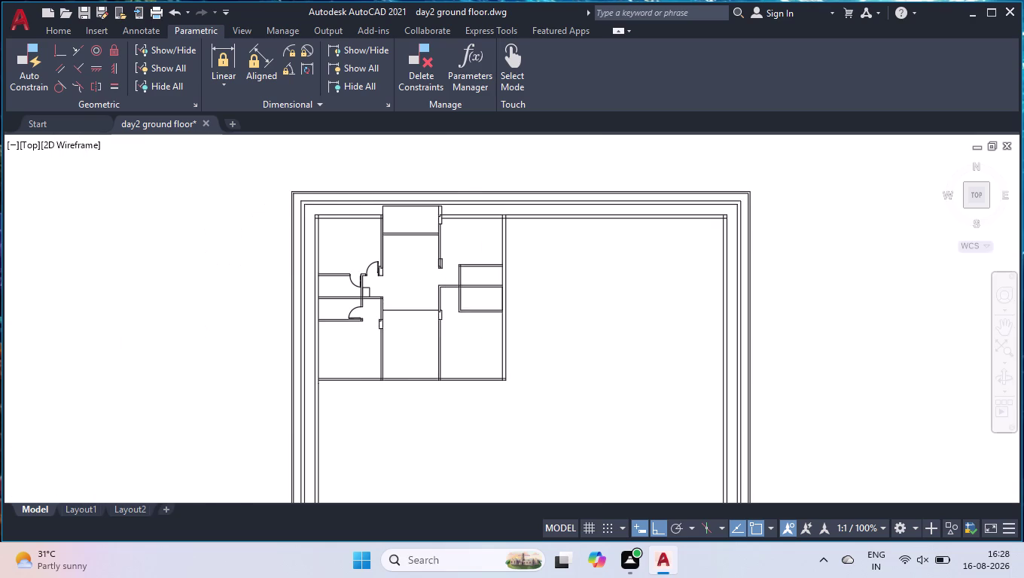
scroll(up, 3)
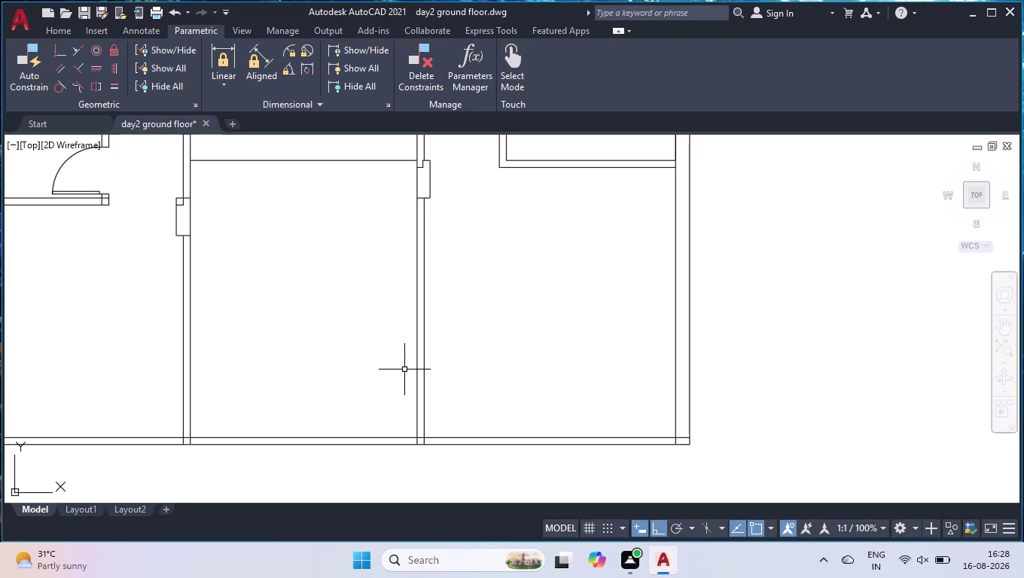
scroll(down, 3)
scroll(up, 3)
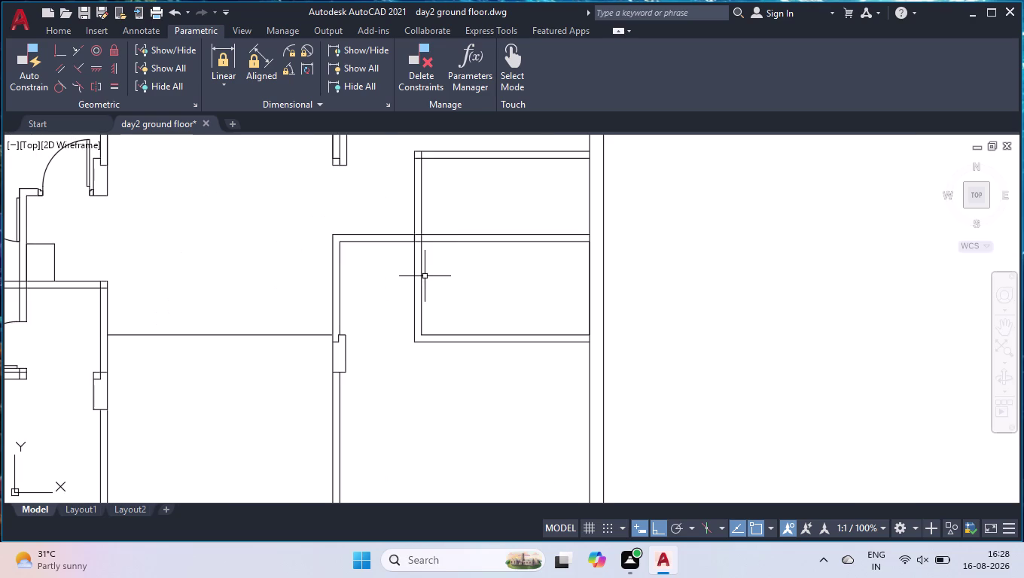
scroll(up, 3)
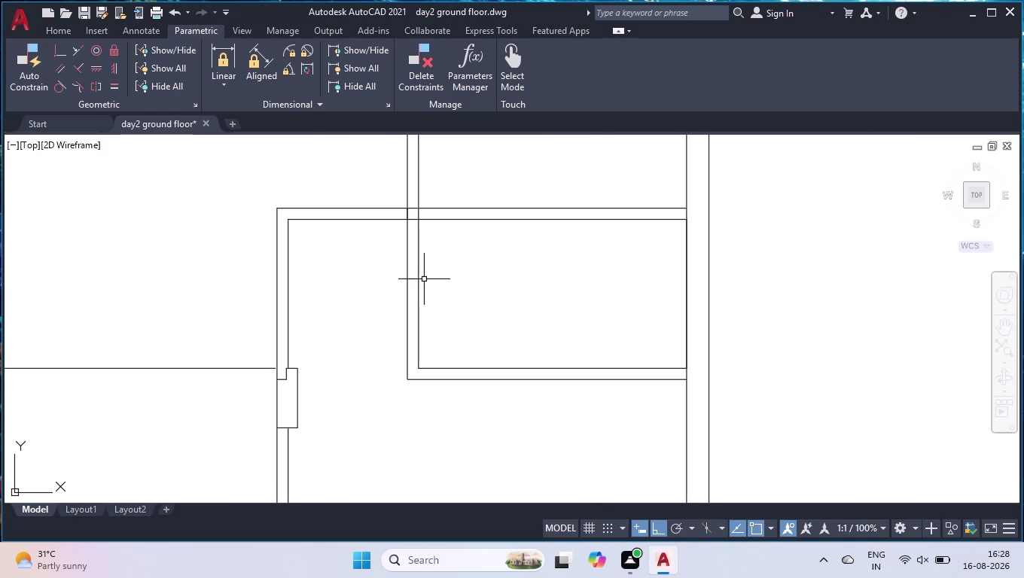
key(l)
key(Return)
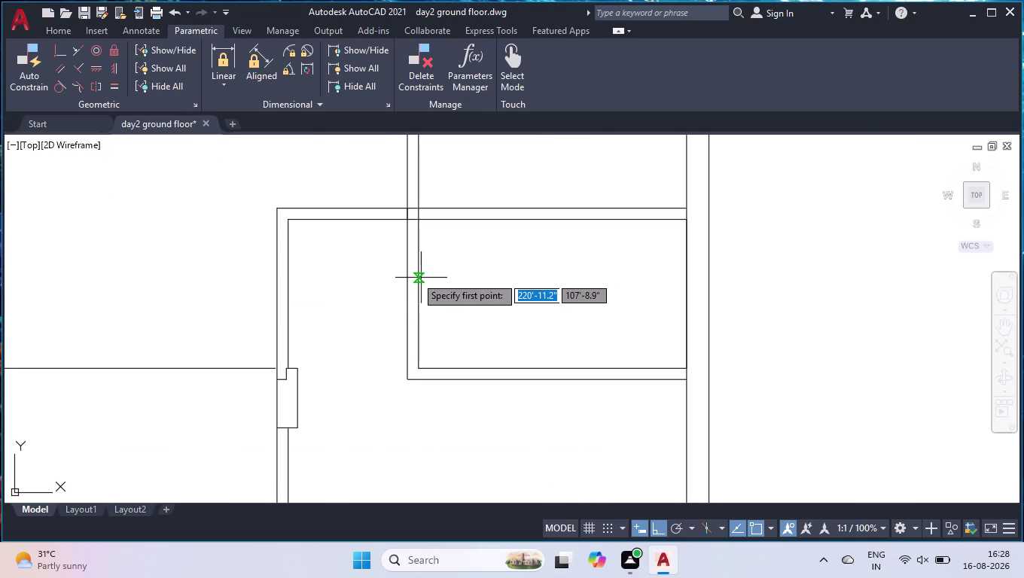
click(409, 218)
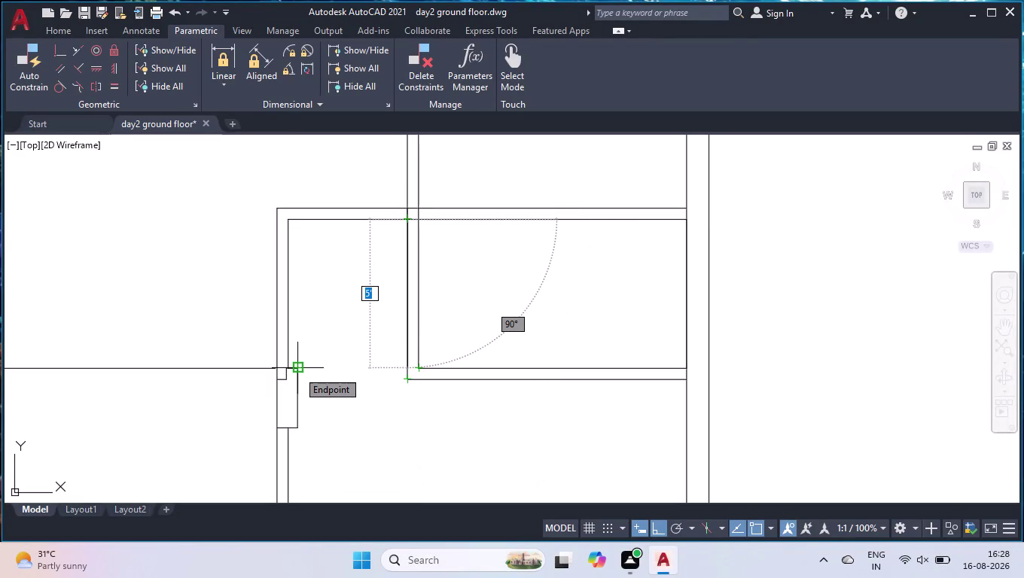
key(space)
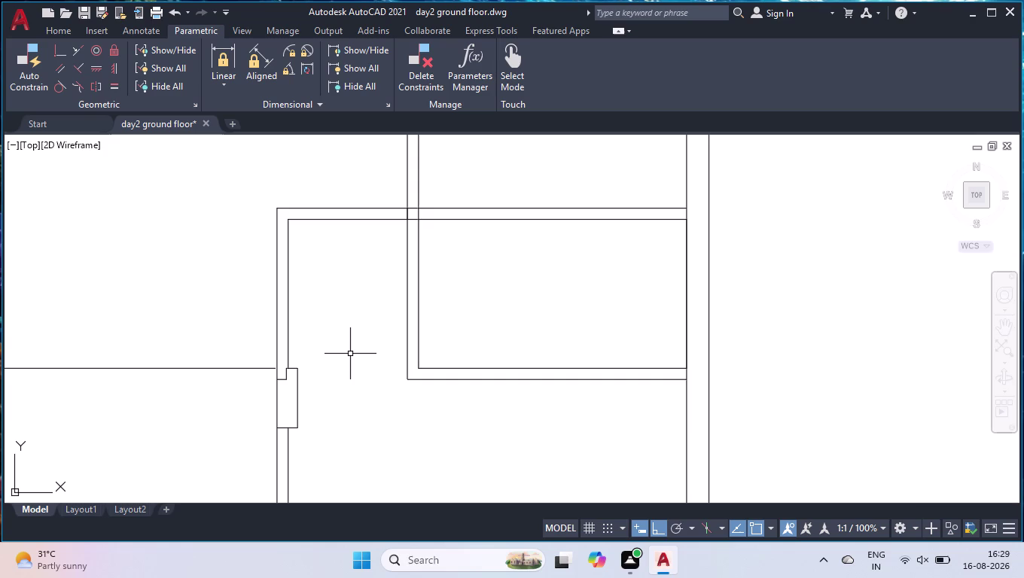
Close off the wall end with a short line and check its 4.5" length.
scroll(down, 3)
scroll(down, 3)
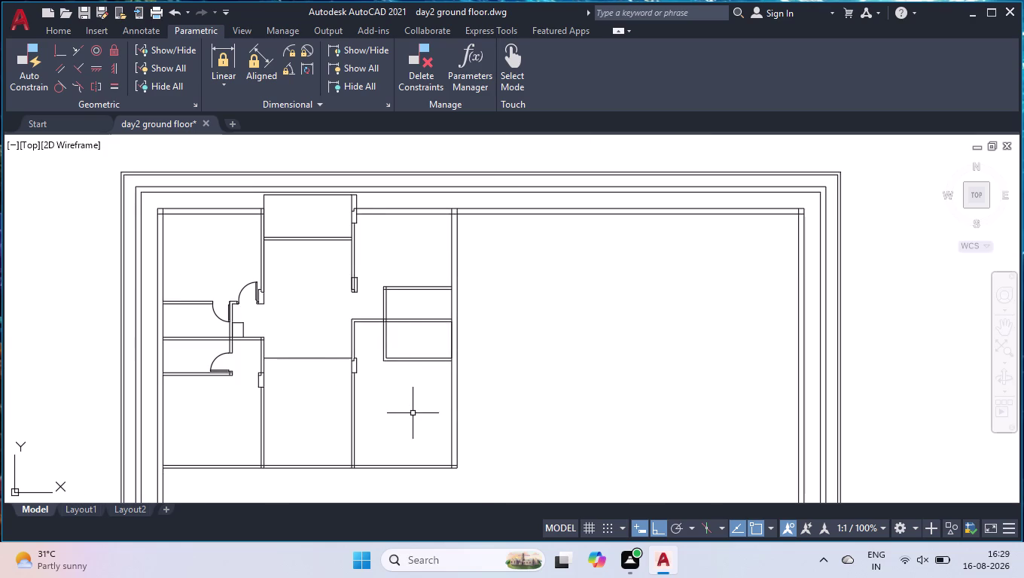
scroll(up, 3)
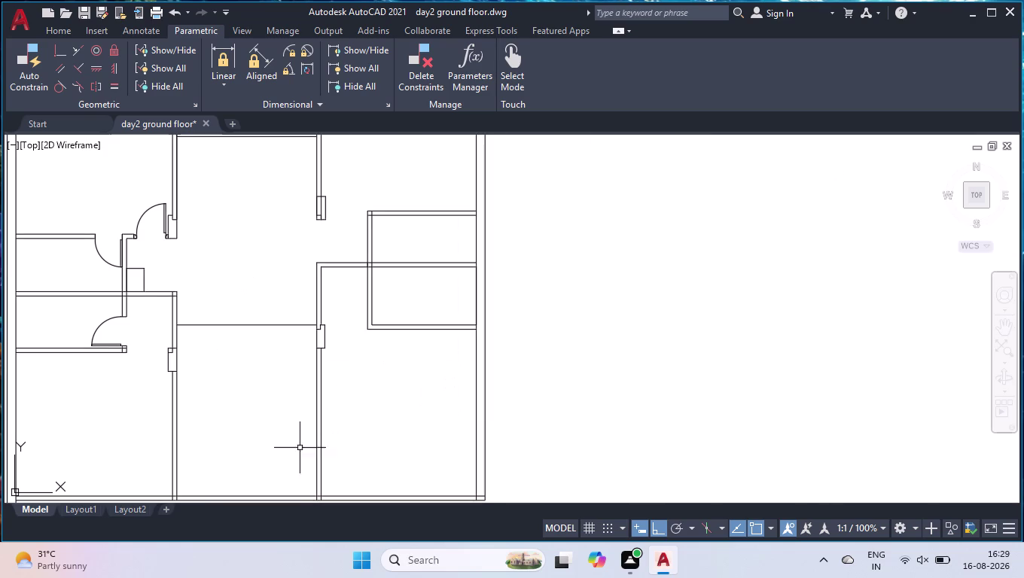
scroll(up, 3)
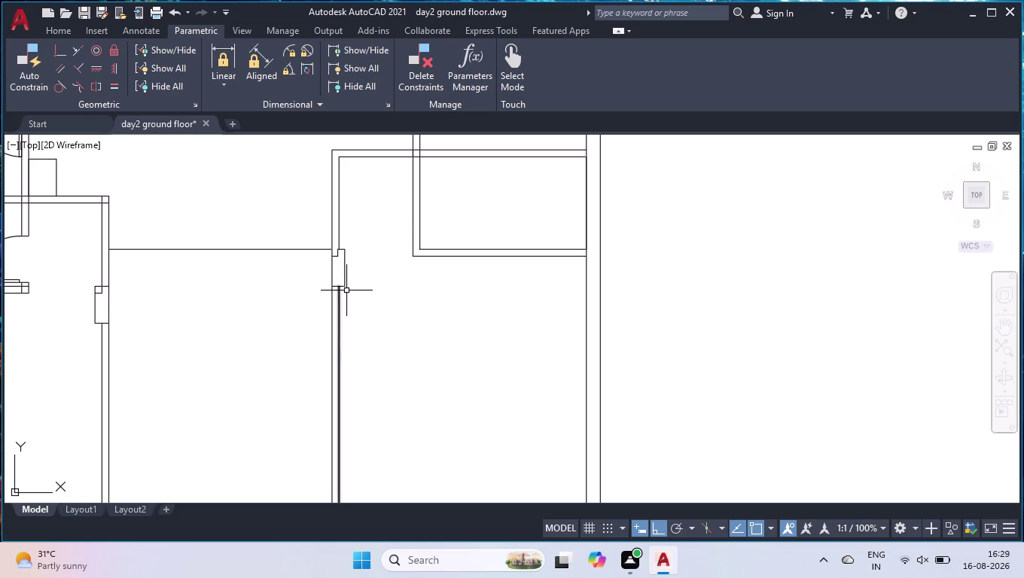
scroll(up, 3)
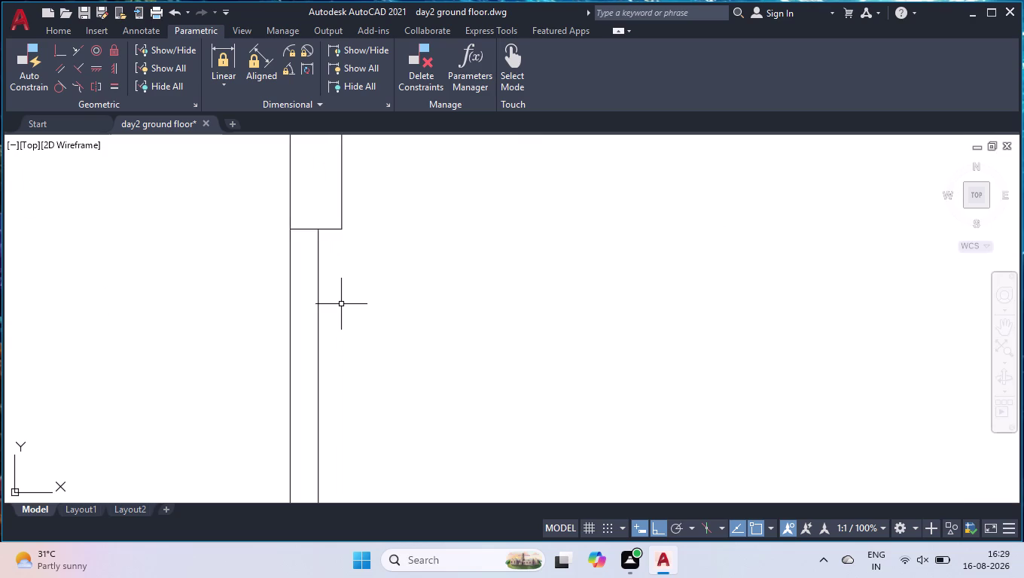
key(l)
key(Return)
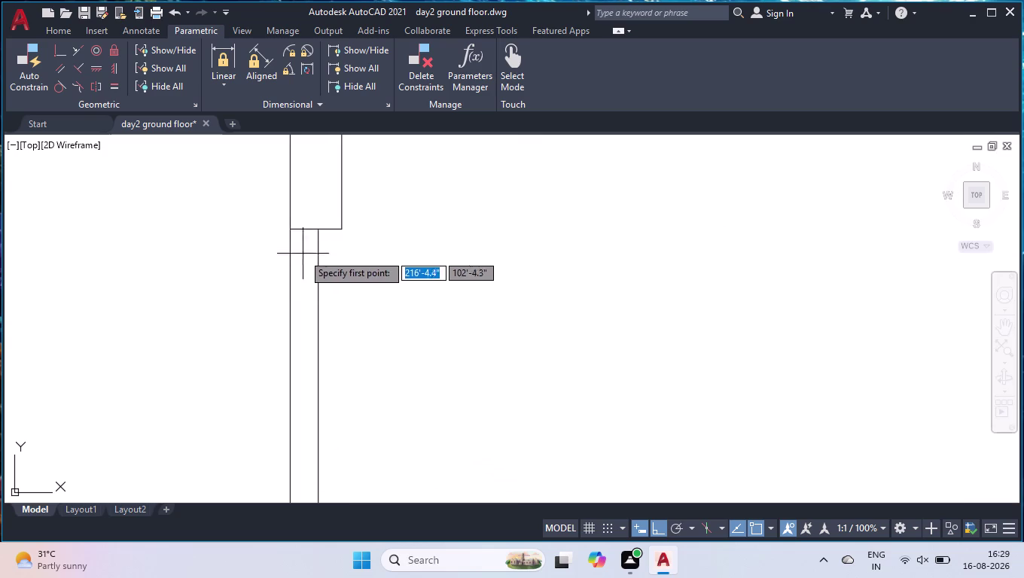
click(290, 231)
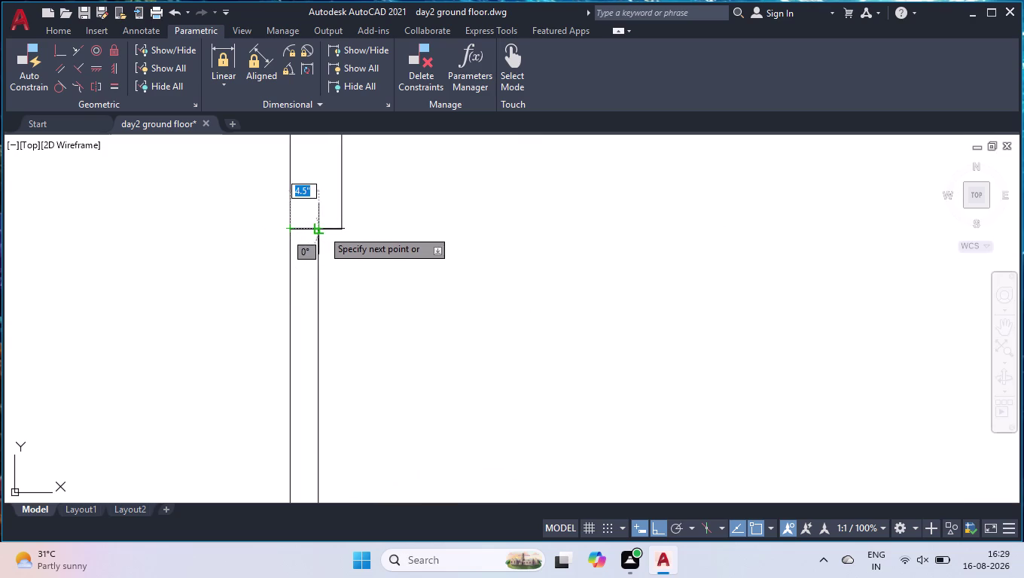
click(323, 230)
key(space)
click(305, 230)
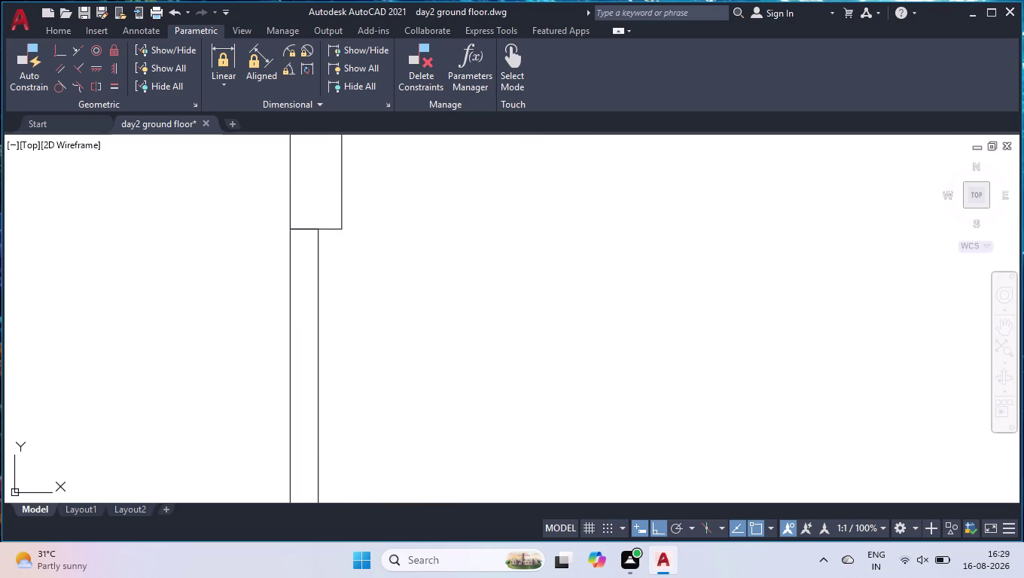
click(304, 230)
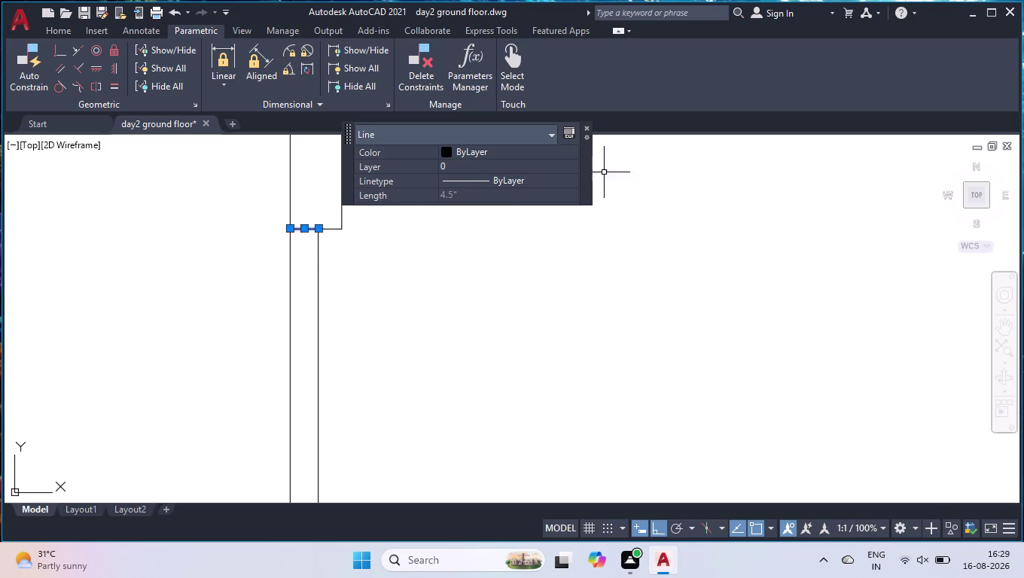
Stretch the vertical partition's wall end down 3'.
click(588, 127)
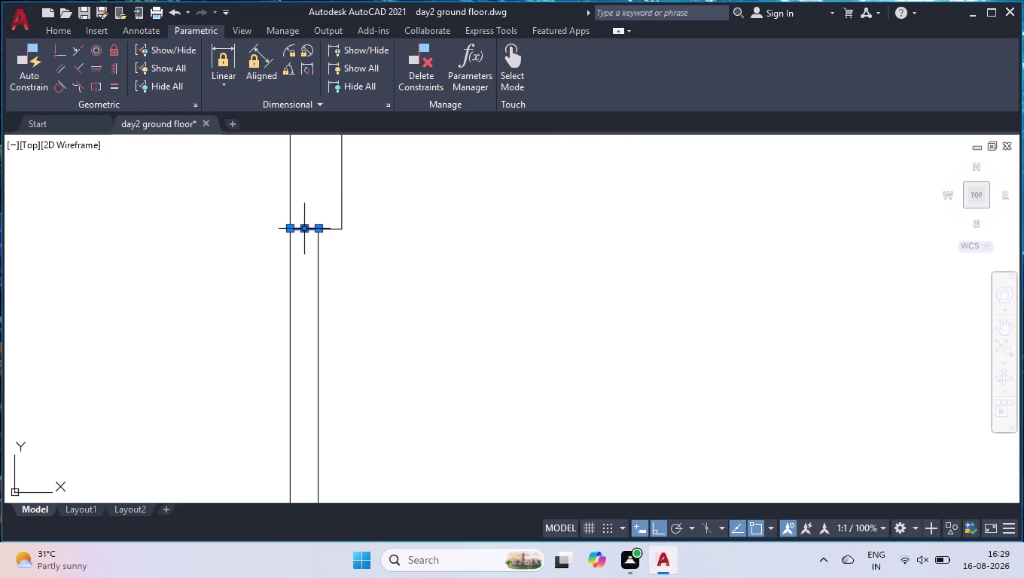
click(305, 231)
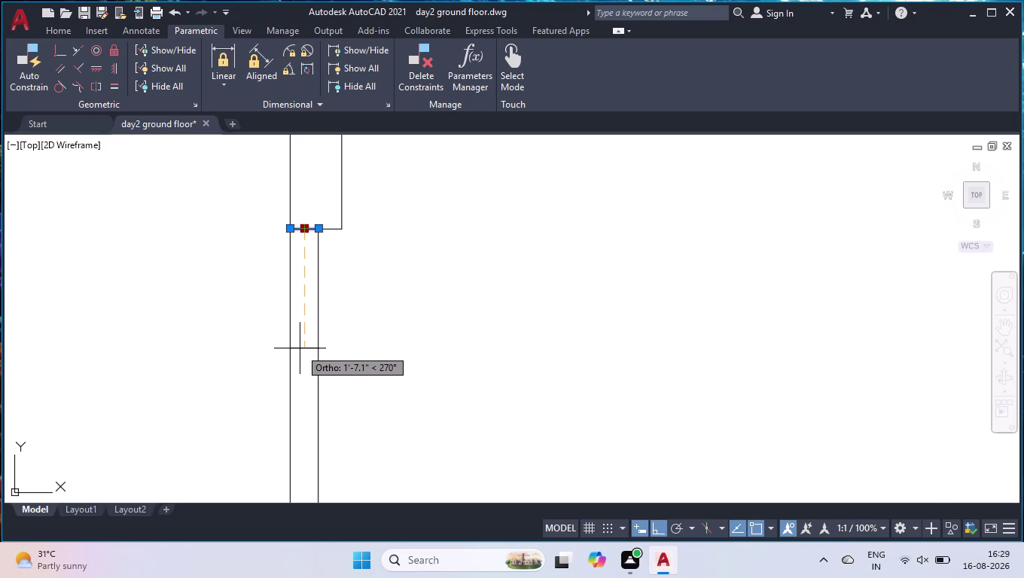
text(3')
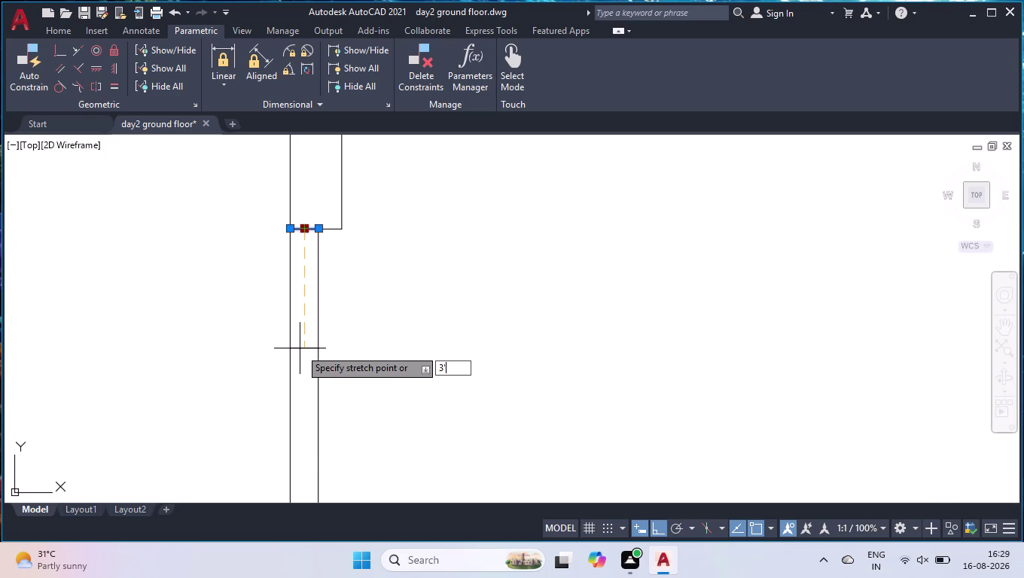
key(Return)
scroll(down, 3)
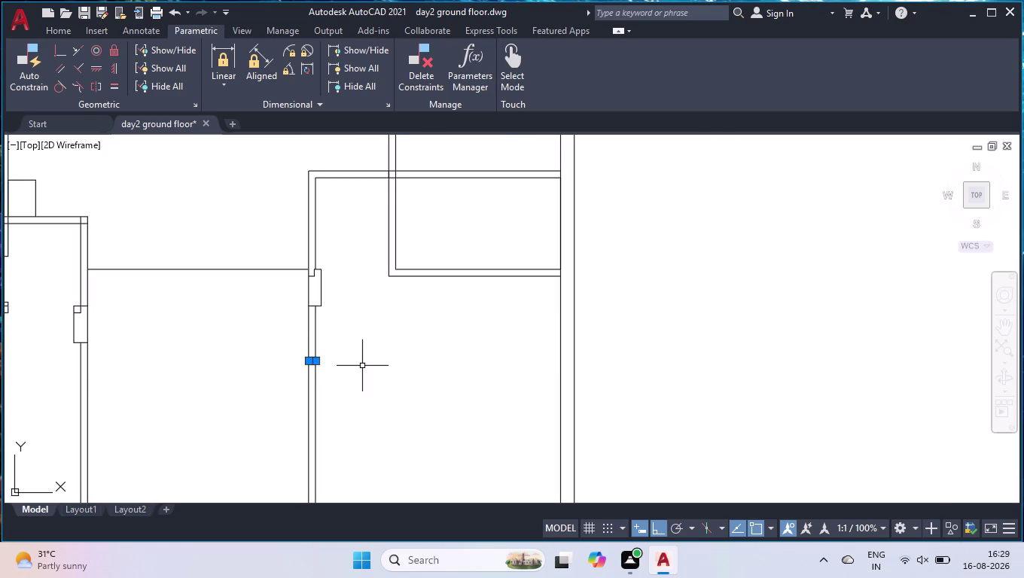
Trim away both wall lines to form the doorway opening.
text(tr)
key(Return)
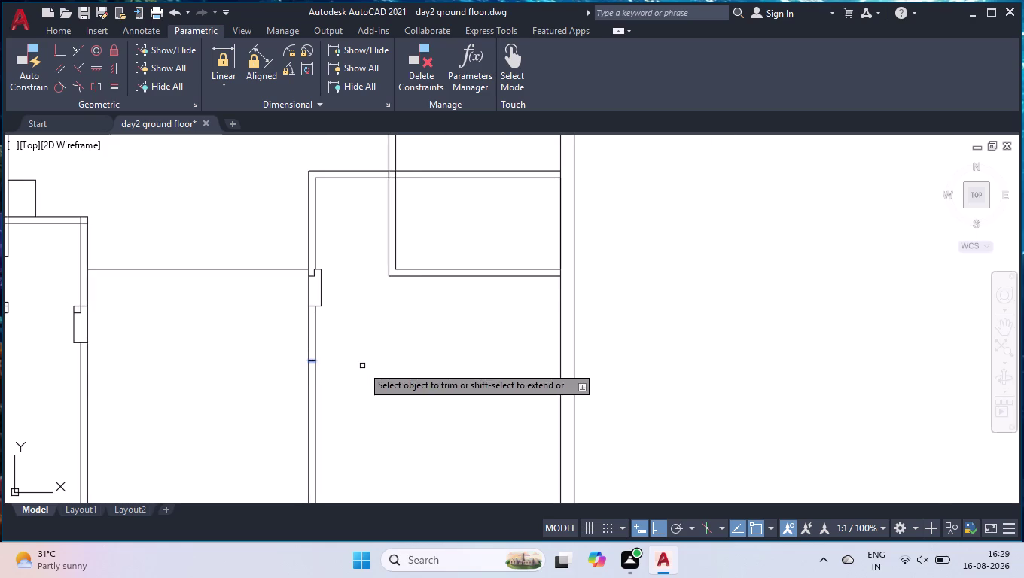
click(346, 325)
click(269, 331)
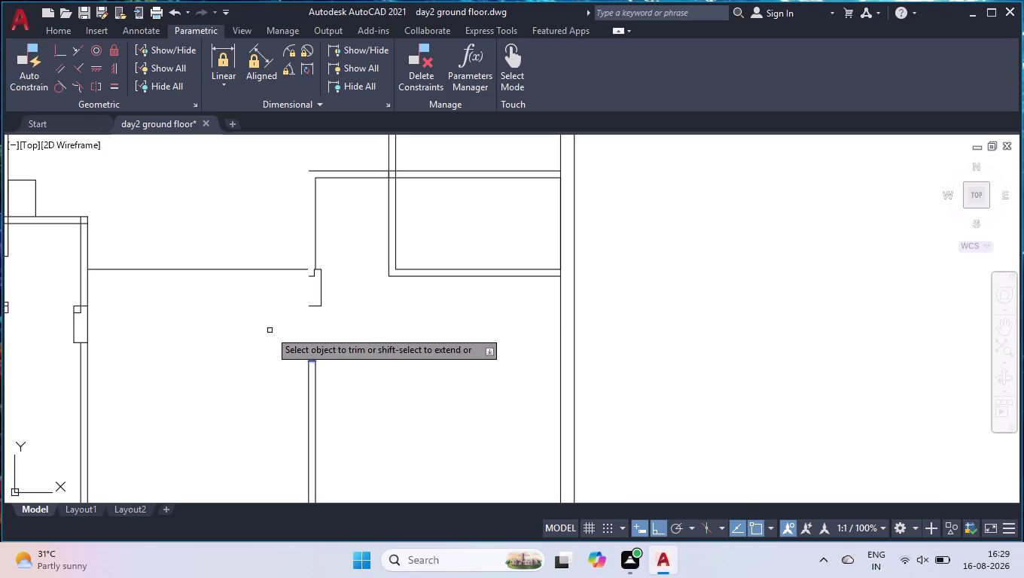
key(Return)
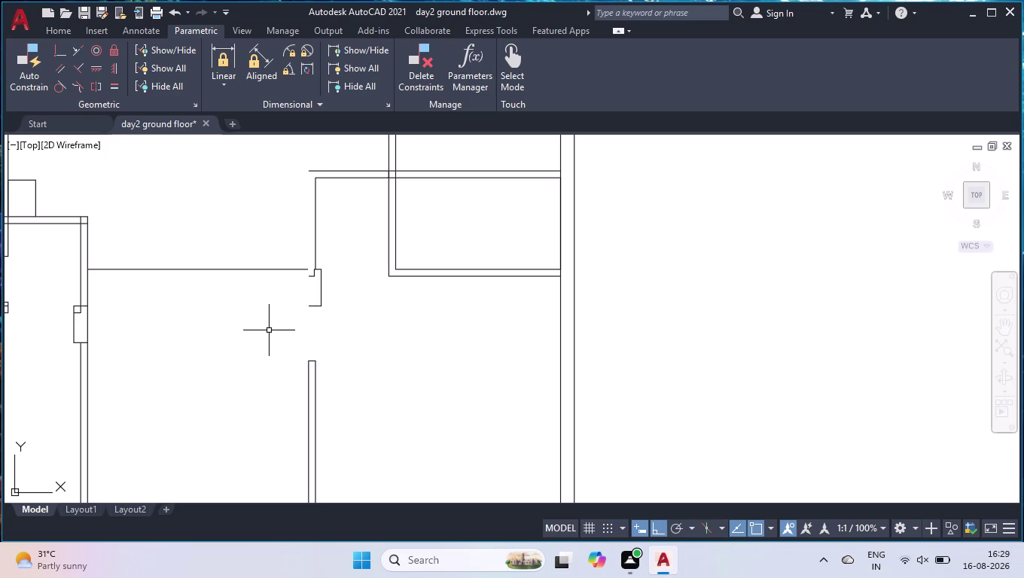
Draw a line from the wall end to close the jamb.
key(l)
key(Return)
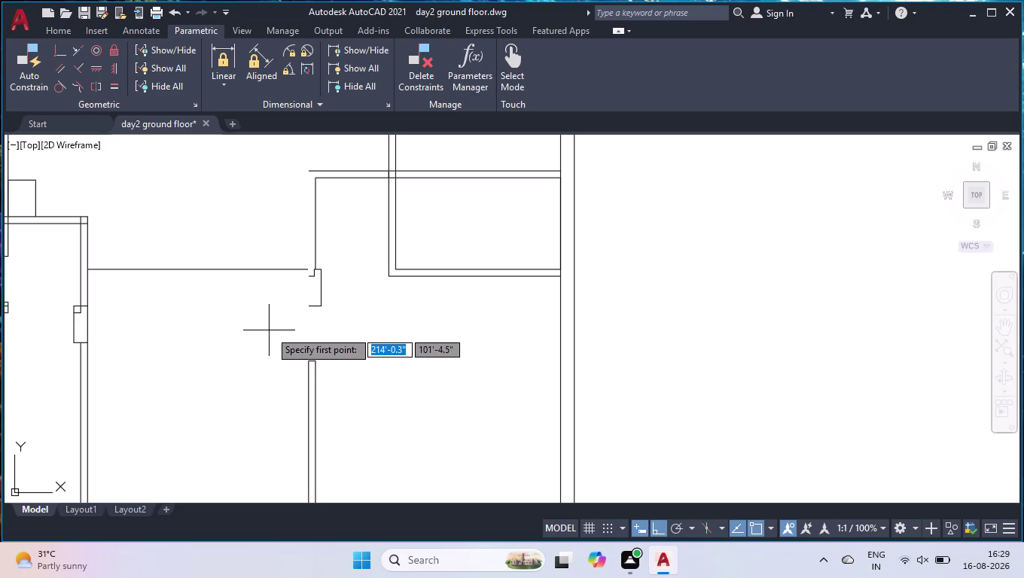
click(307, 308)
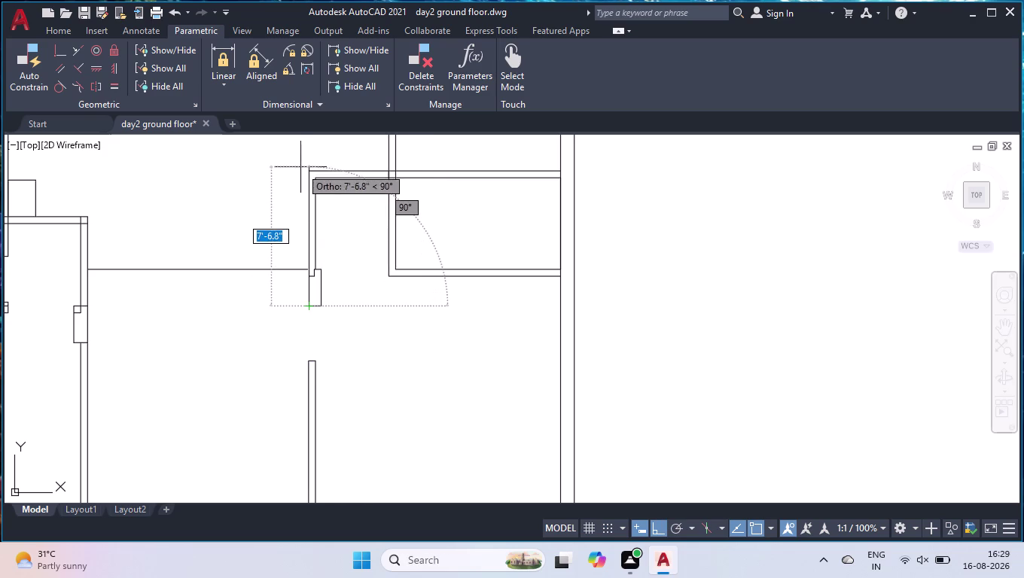
click(311, 175)
key(space)
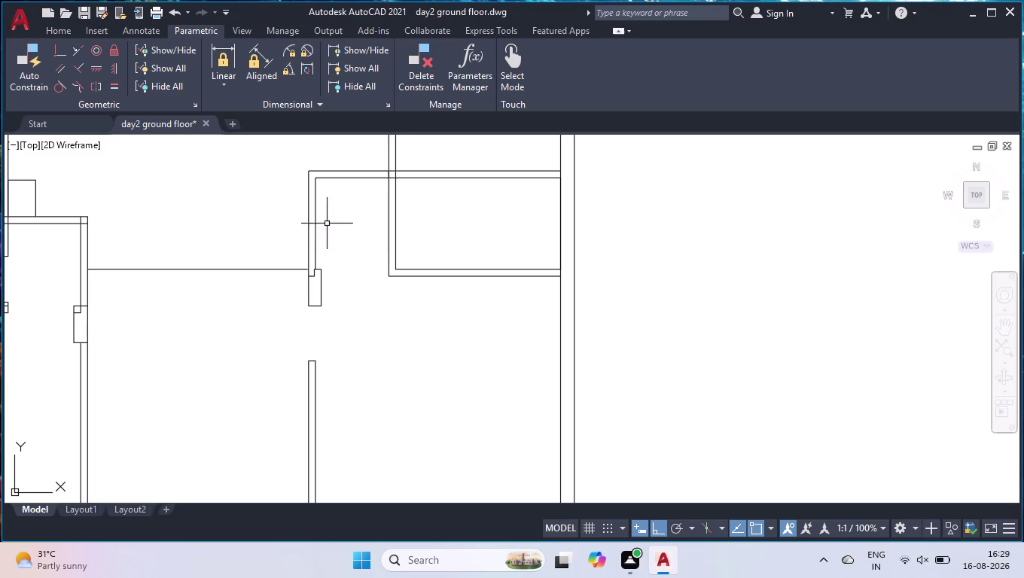
scroll(down, 3)
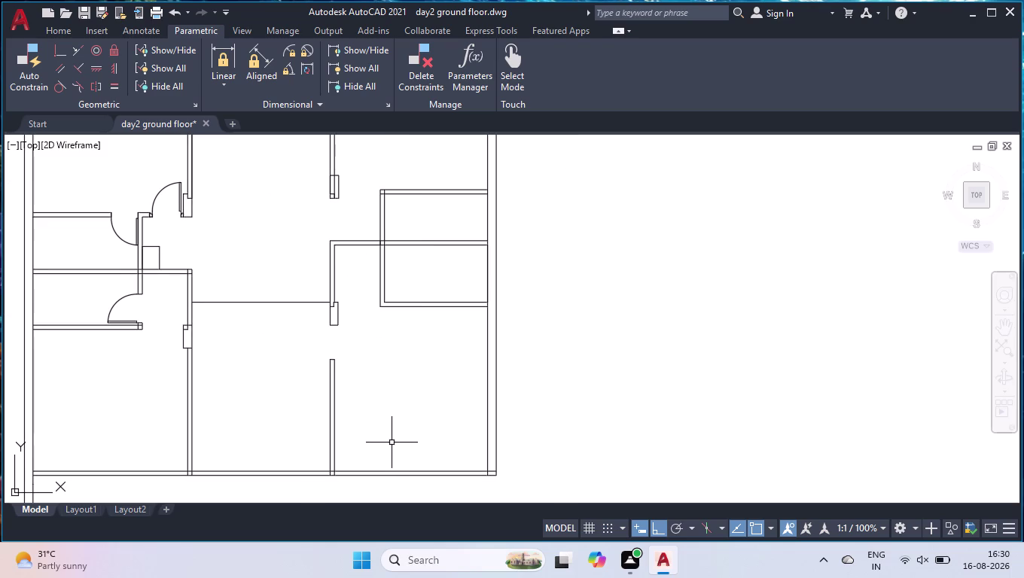
Try extending the lower wall lines with EXTEND, then exit it.
scroll(down, 3)
scroll(down, 3)
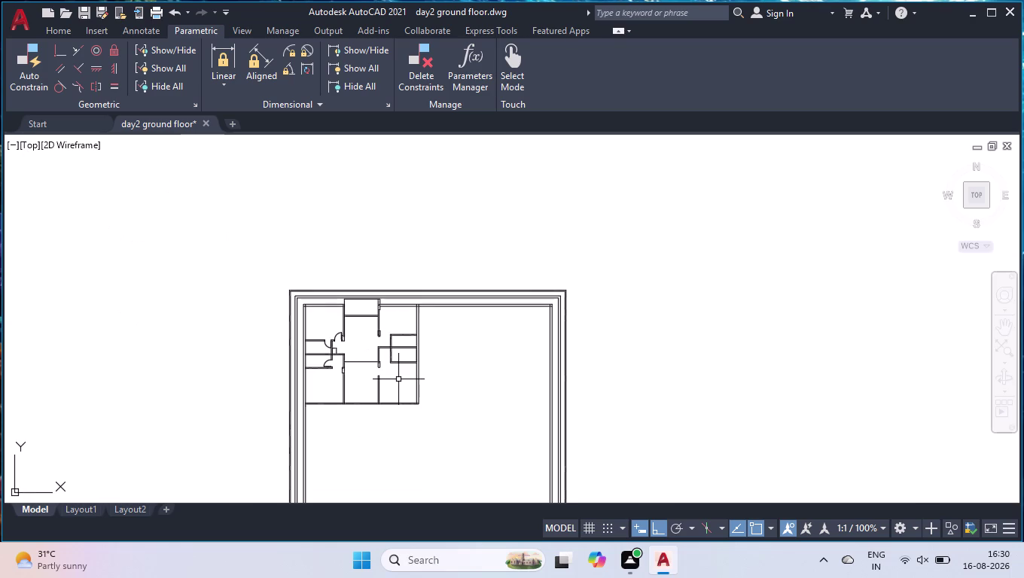
text(ex)
key(Return)
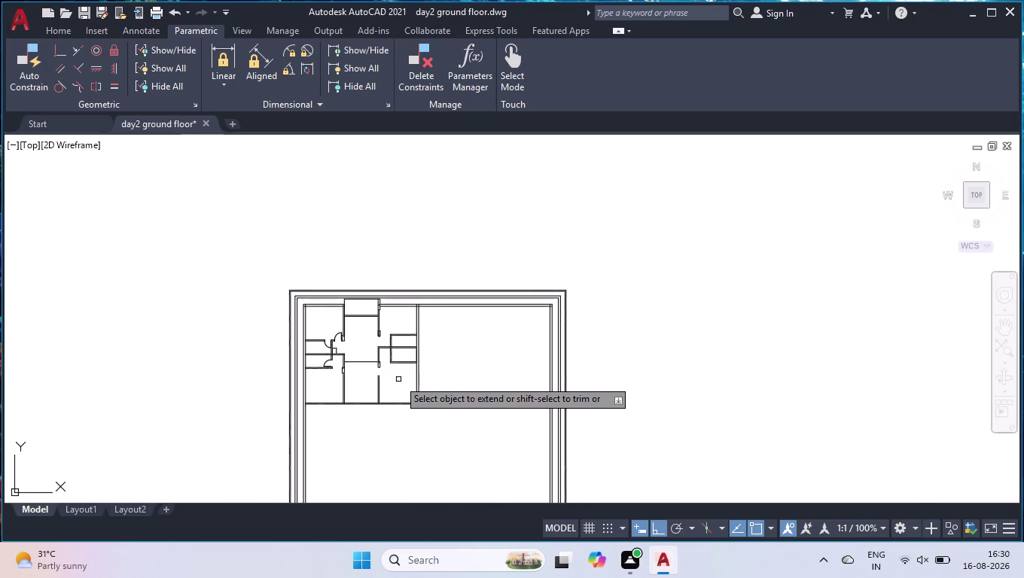
scroll(up, 3)
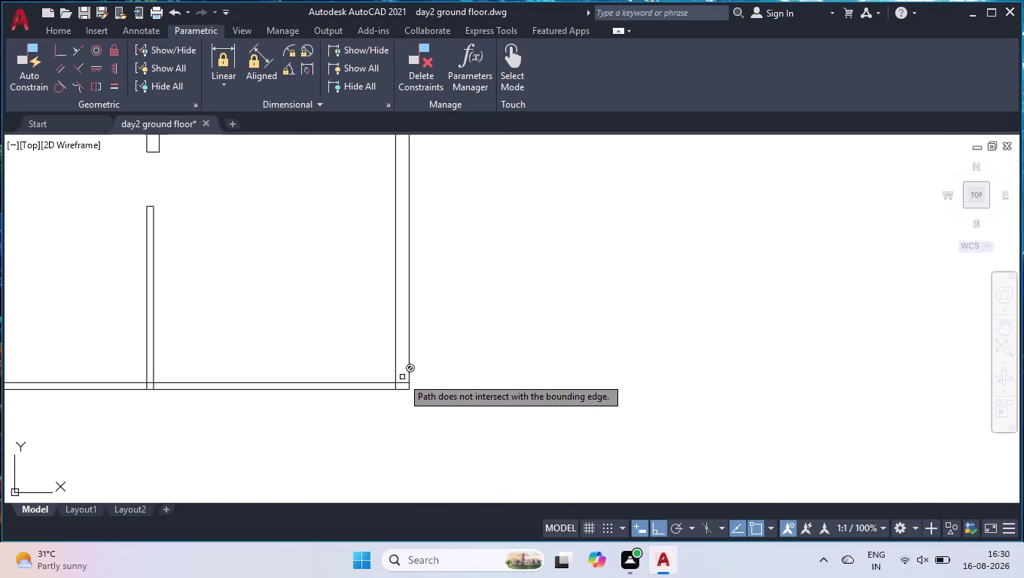
scroll(up, 3)
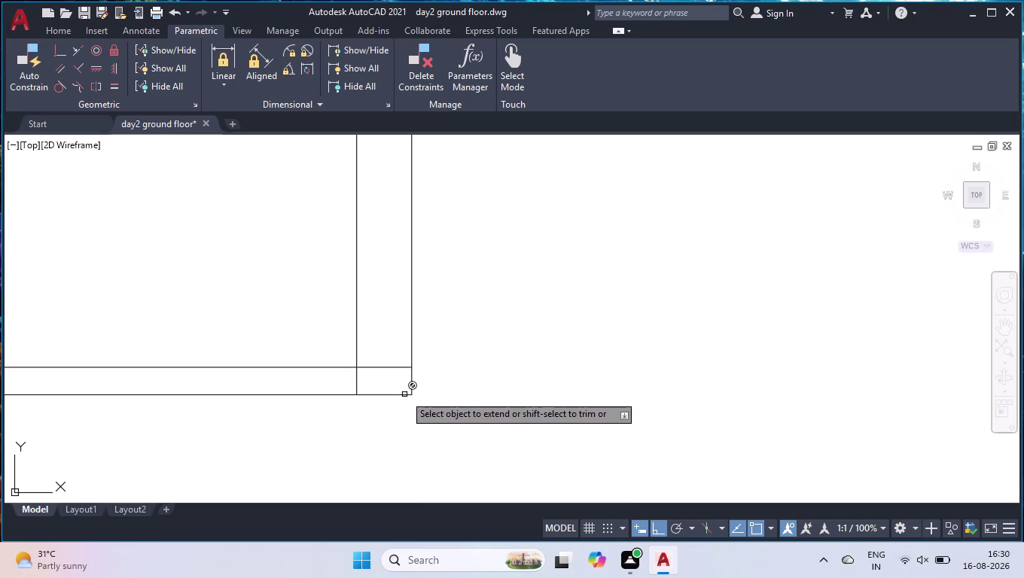
key(space)
key(space)
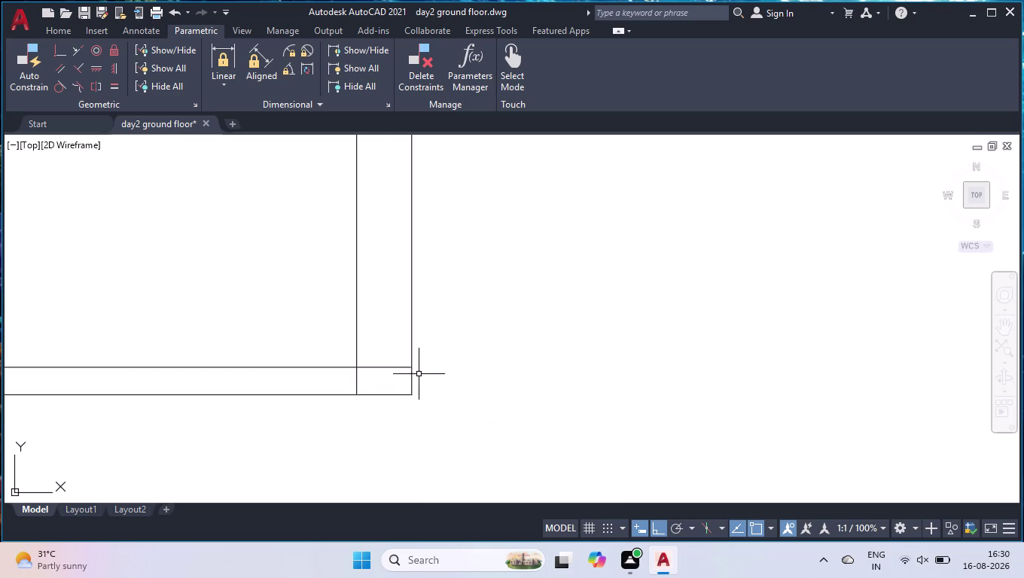
Start a new line for the lower wall.
scroll(down, 3)
key(l)
key(Return)
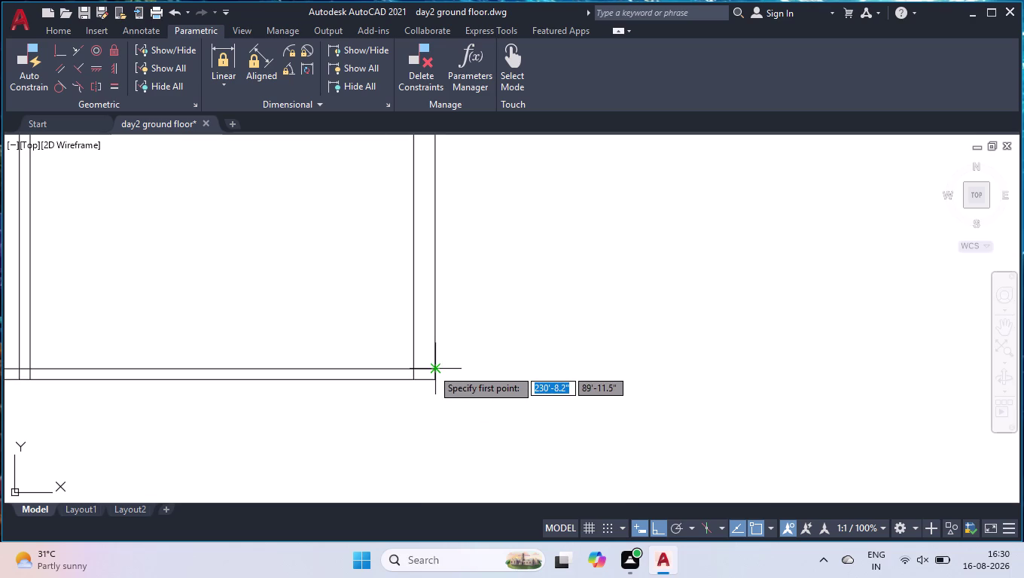
Draw a wall line from the room's bottom-right corner to the outer wall.
click(432, 369)
scroll(down, 3)
scroll(down, 3)
scroll(up, 3)
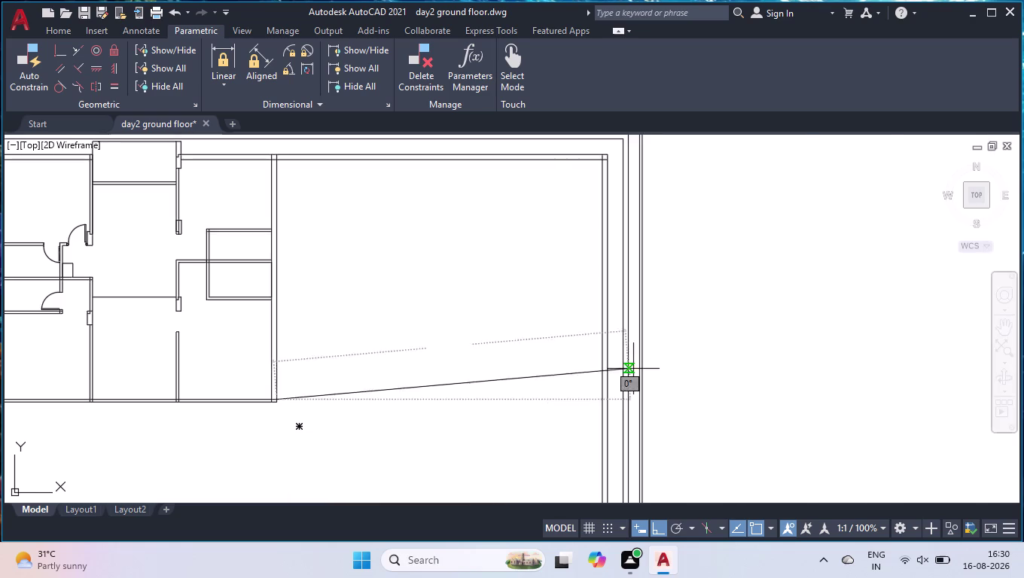
scroll(up, 3)
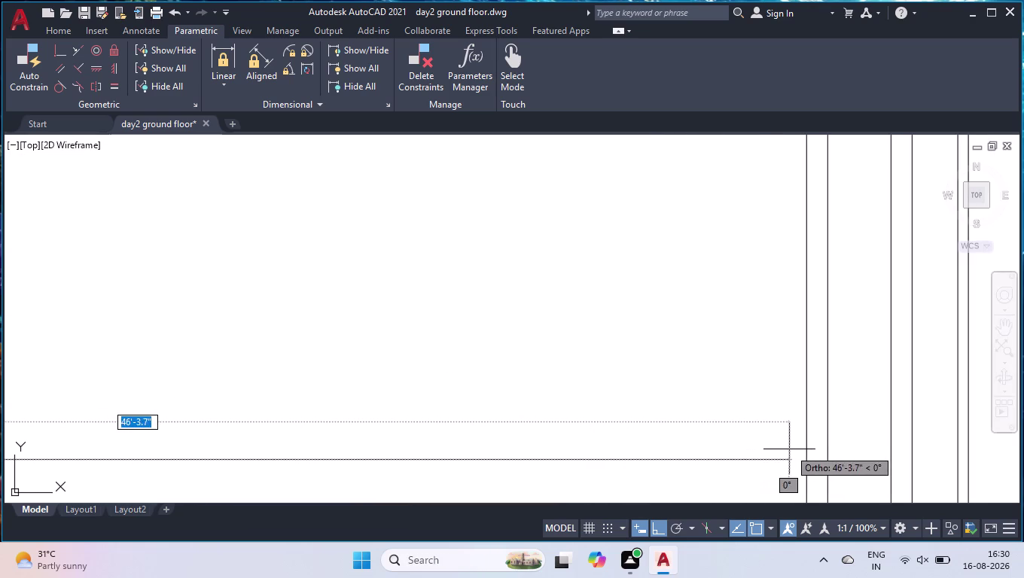
click(804, 456)
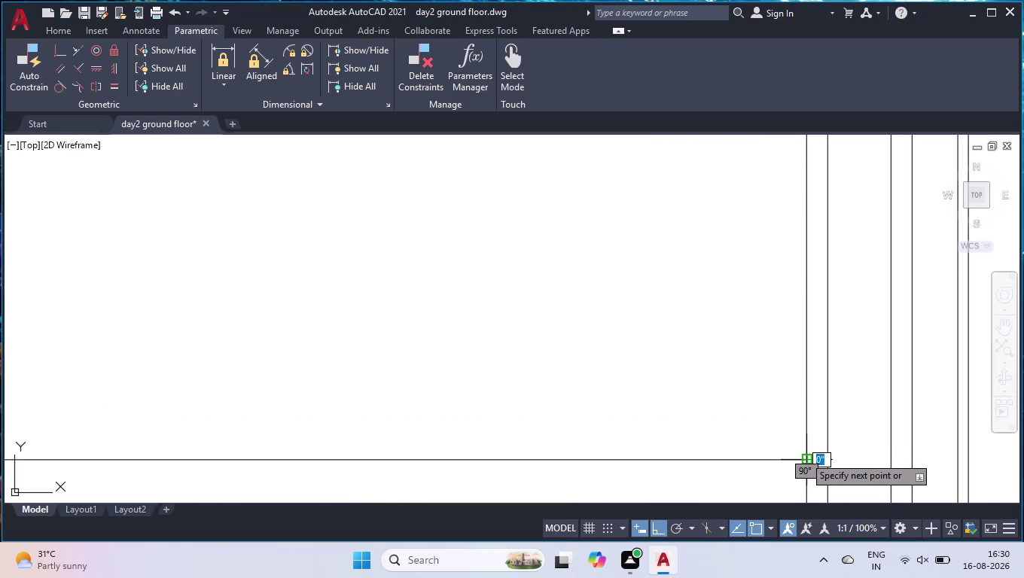
key(space)
scroll(down, 3)
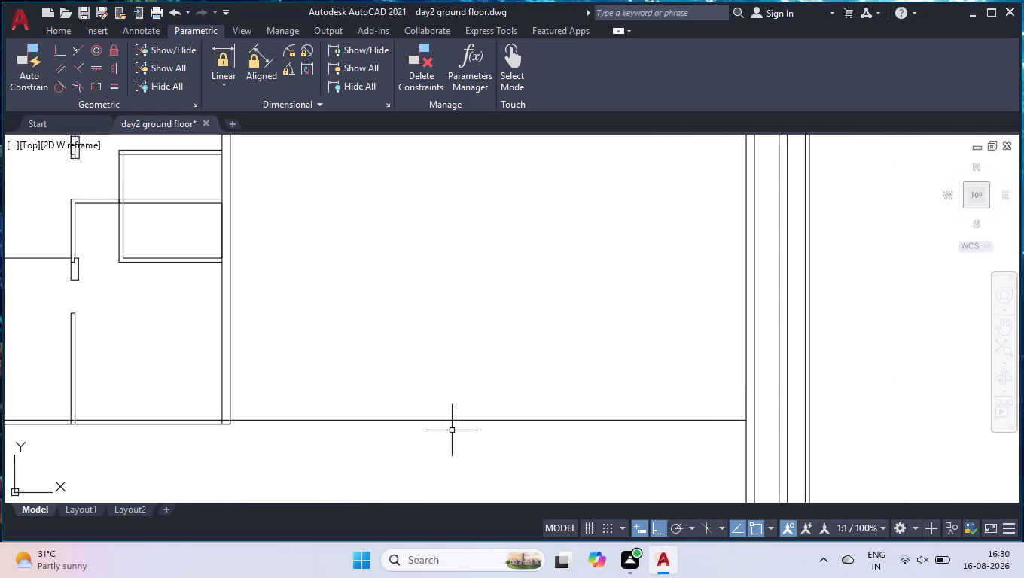
Offset the new wall line 4.5" downward.
click(456, 420)
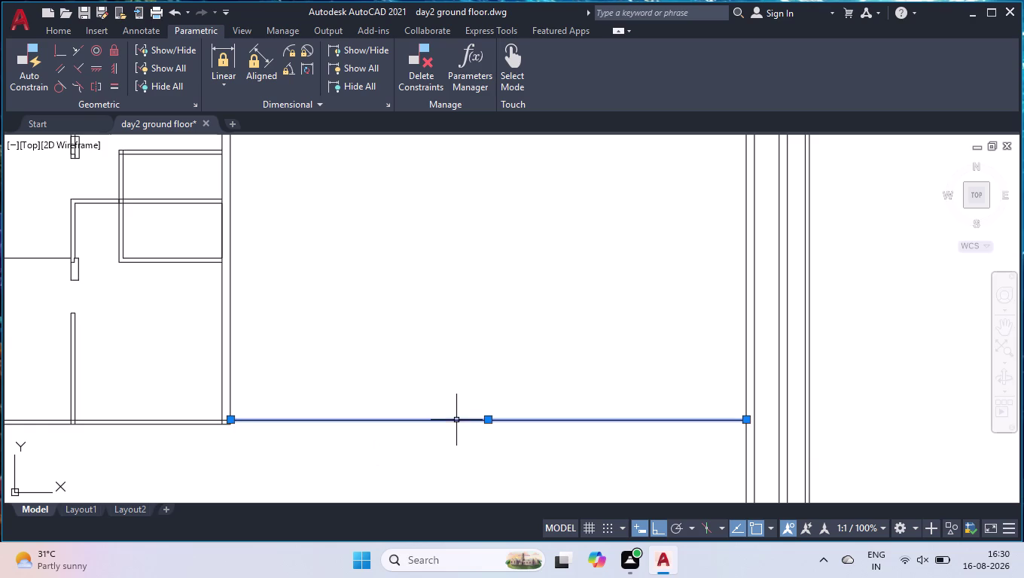
text(off)
key(Return)
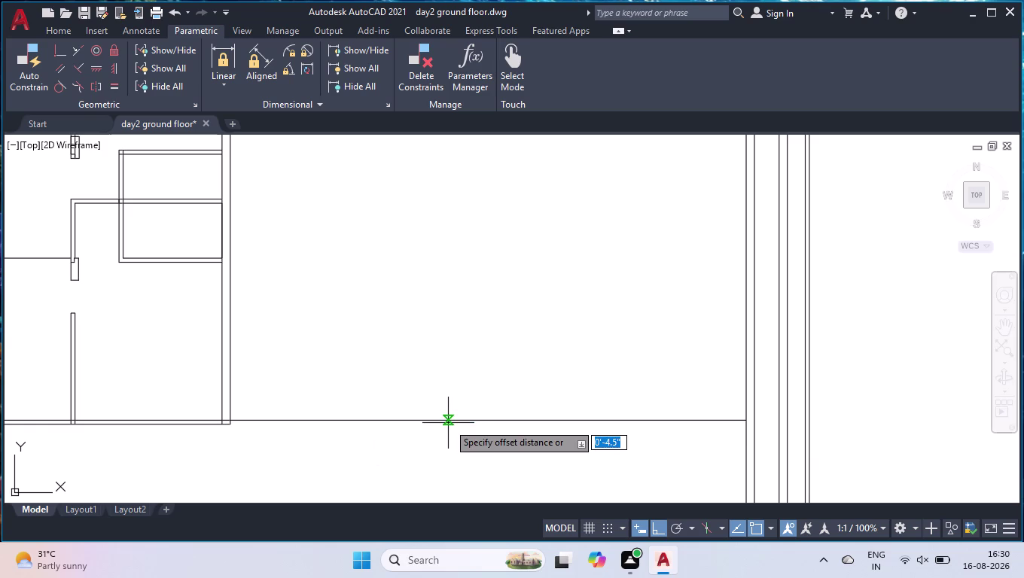
text(4.5")
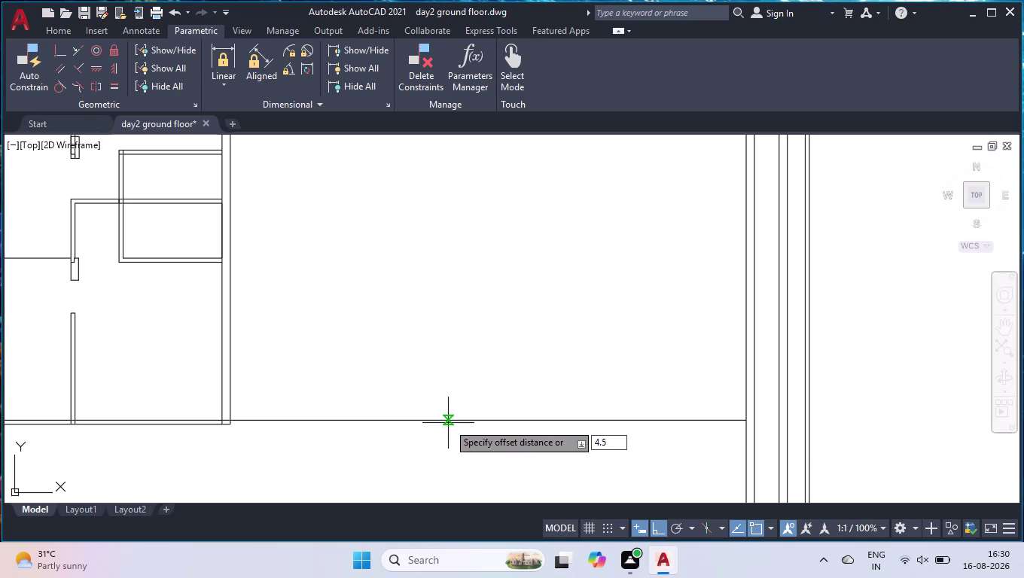
key(Return)
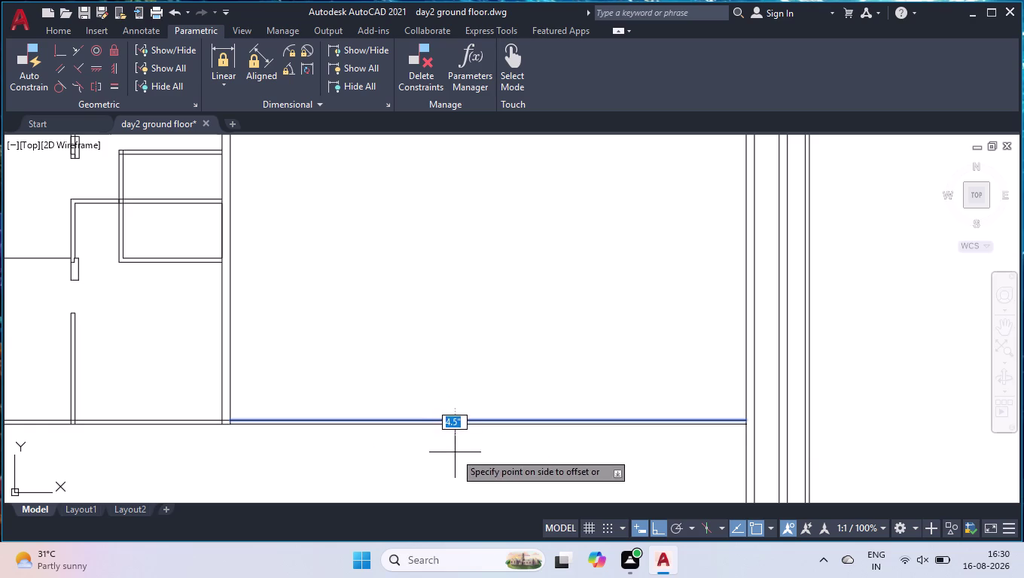
click(455, 453)
scroll(down, 3)
key(space)
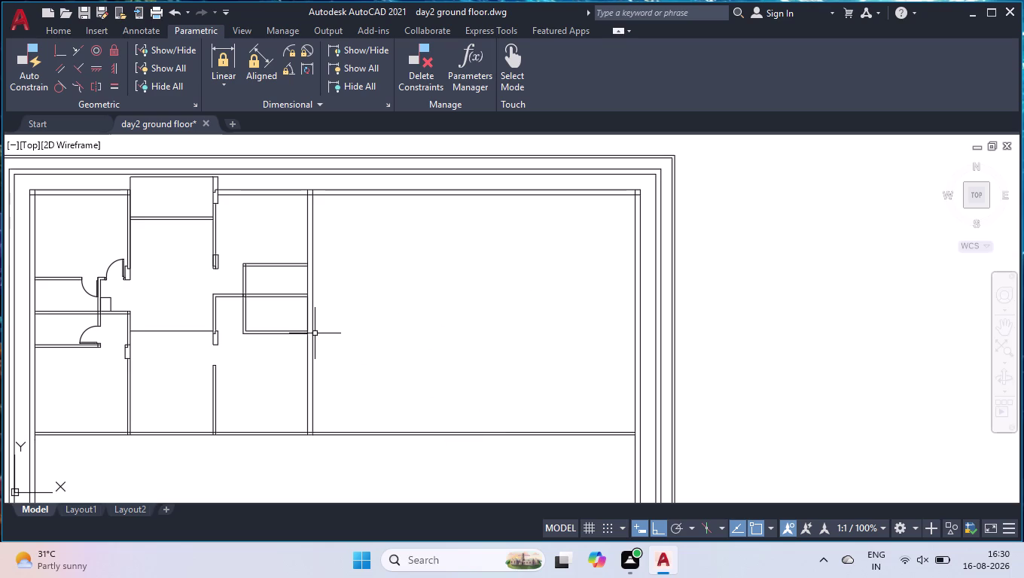
Set the OFFSET distance to 6'6".
text(o)
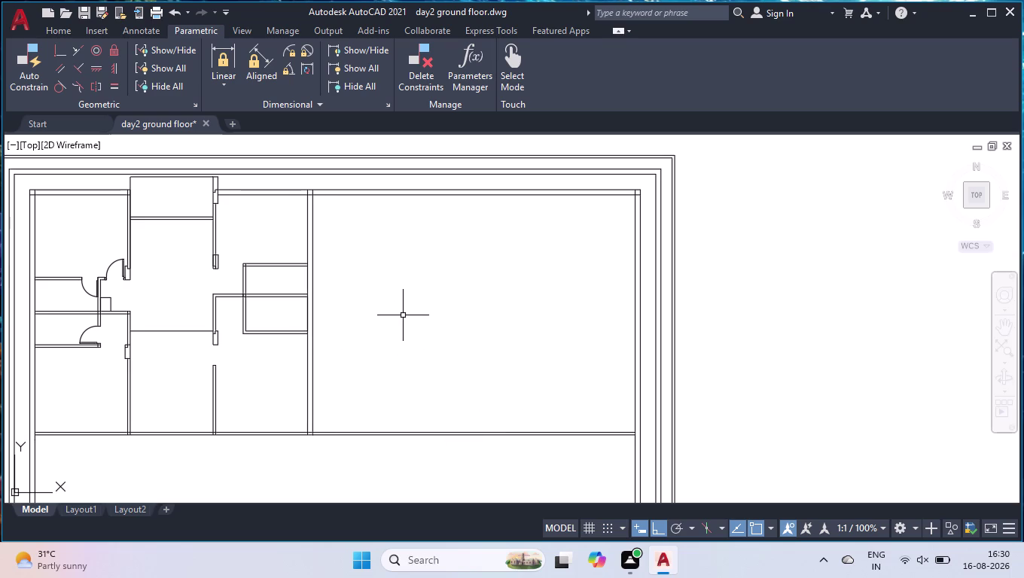
text(ff)
key(Return)
key(Return)
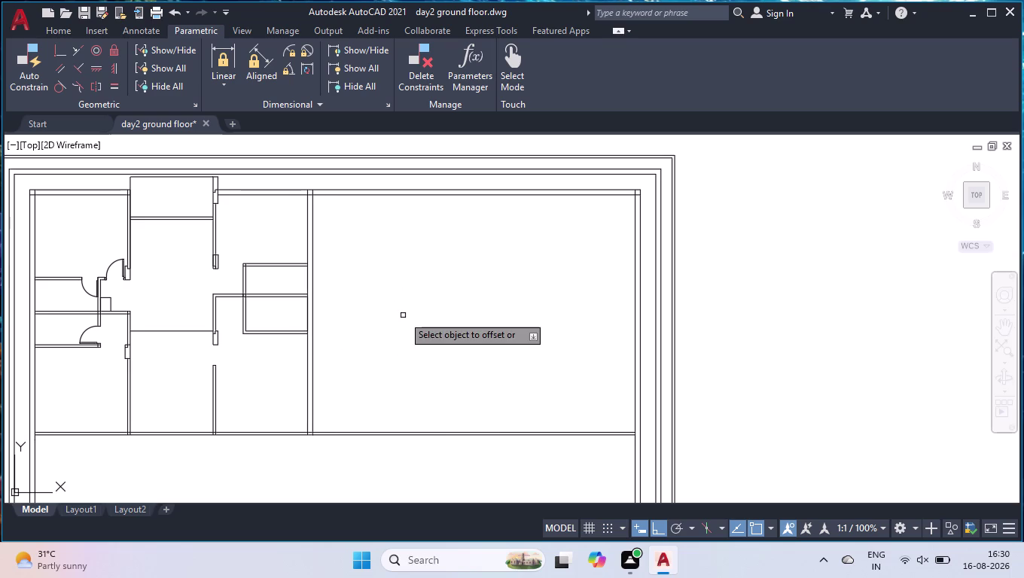
key(space)
key(space)
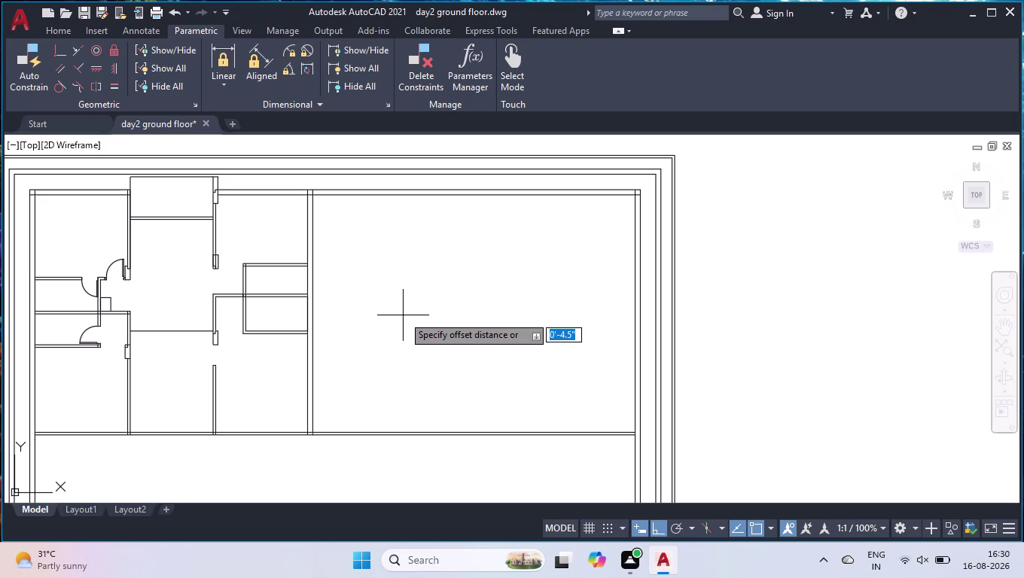
text(6'6)
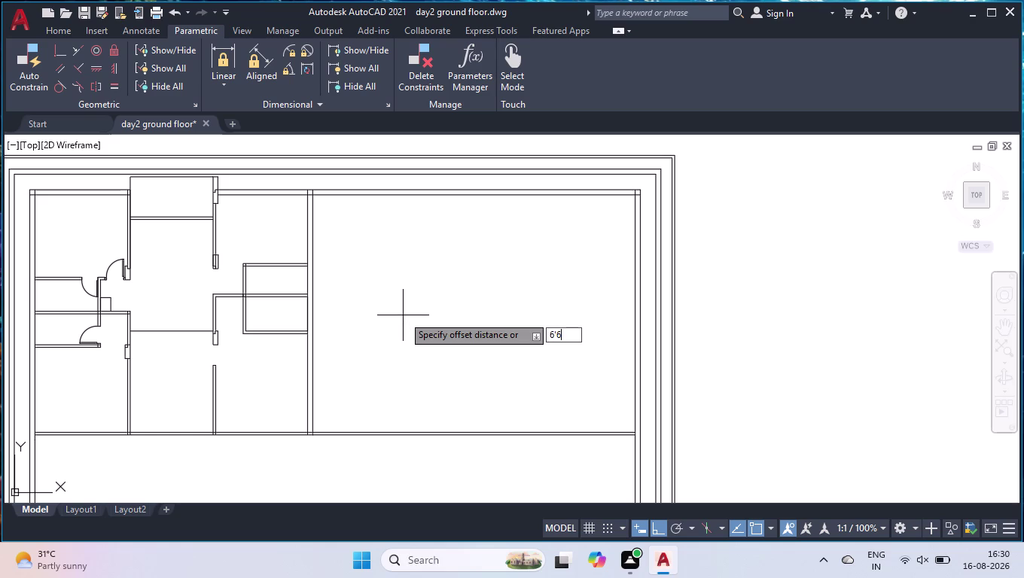
text(")
key(Return)
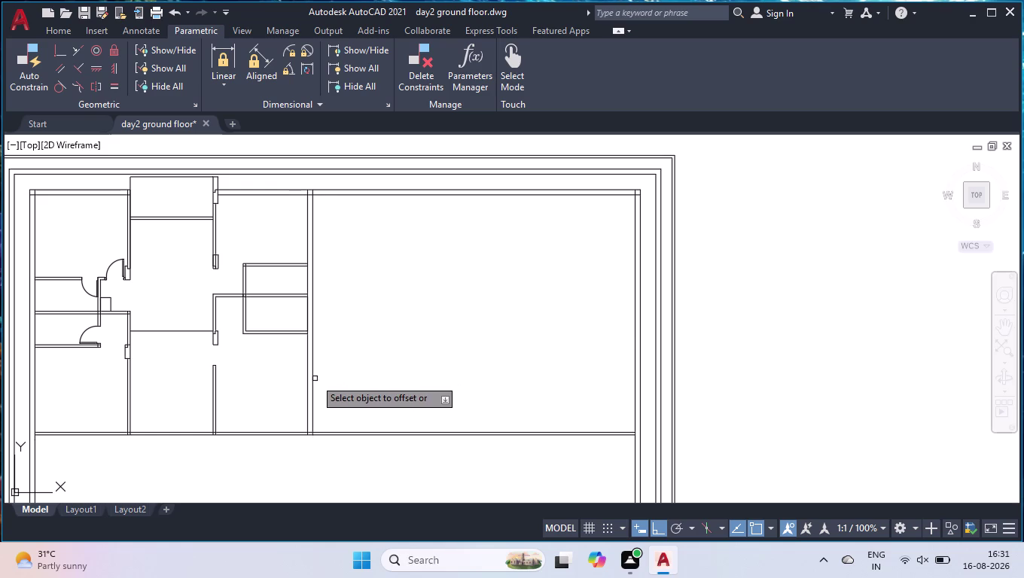
Copy the vertical partition line 9" away to form the wall's second line.
click(313, 378)
click(369, 382)
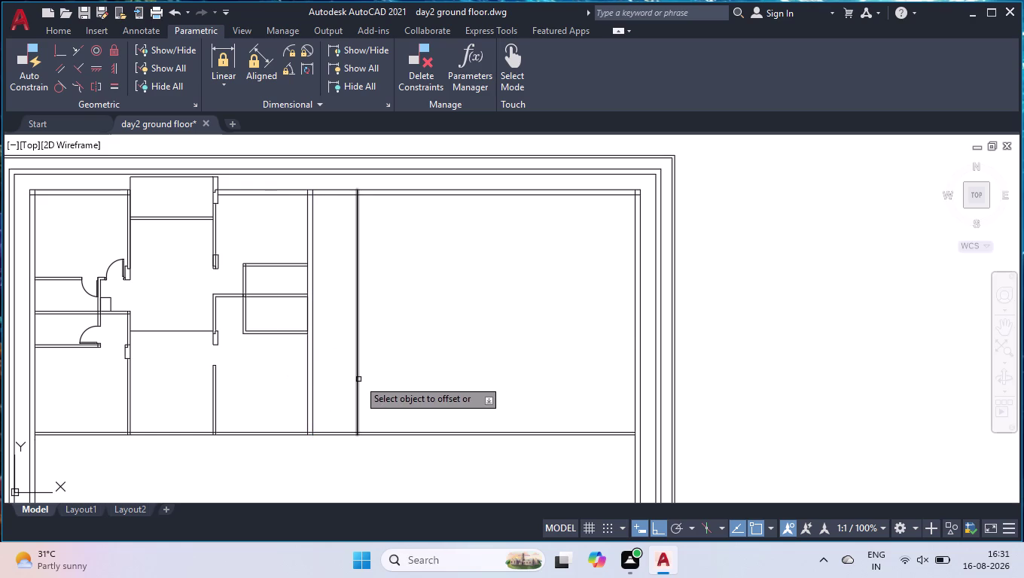
click(358, 380)
text(9")
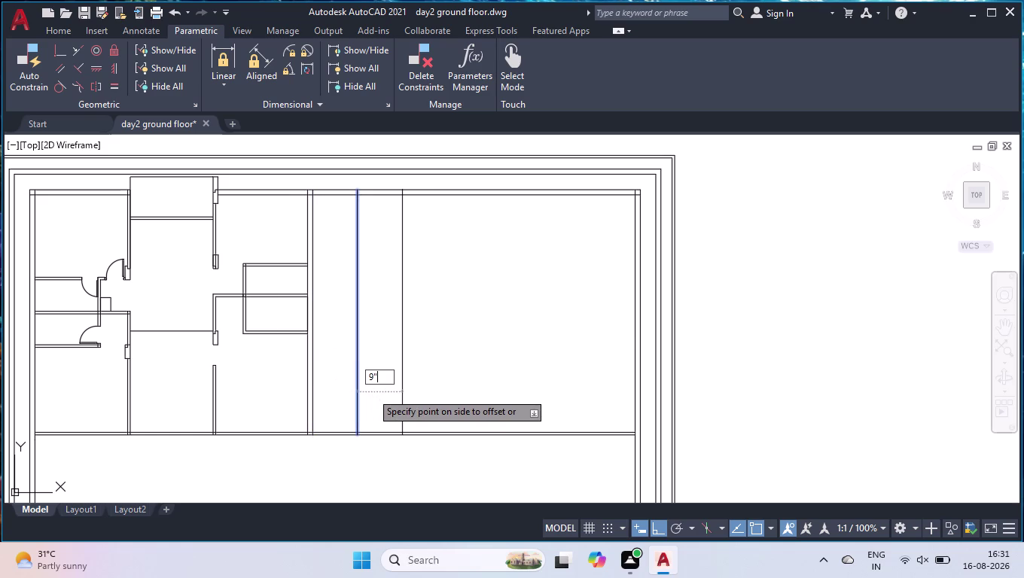
key(Return)
key(space)
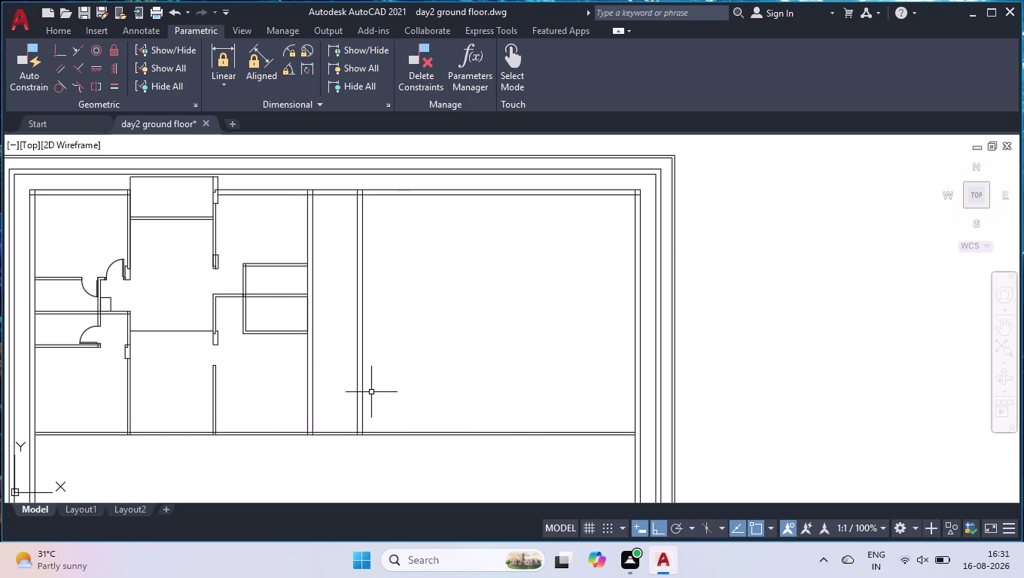
scroll(up, 3)
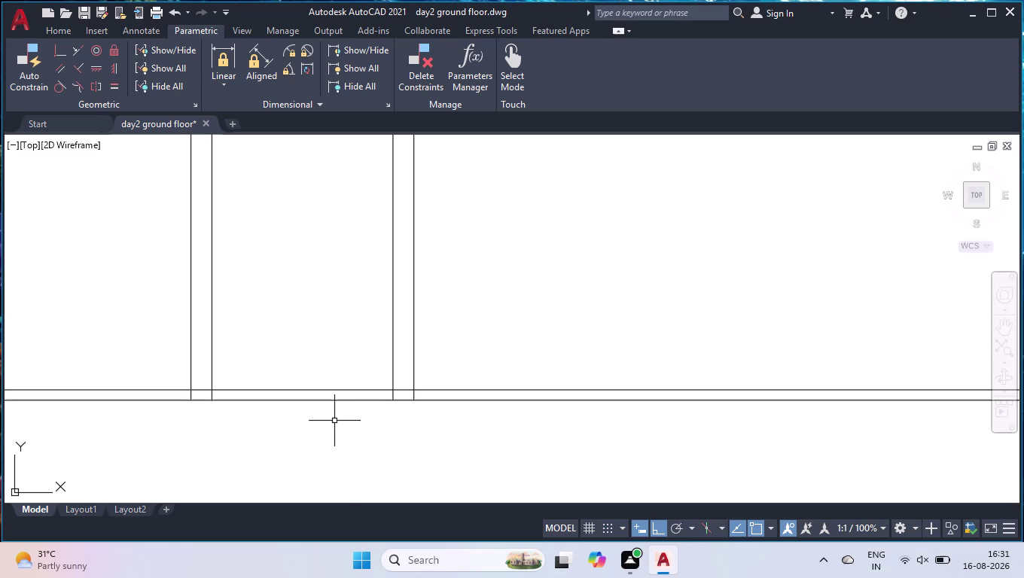
Trim out the wall line between the two partitions.
text(tr)
key(Return)
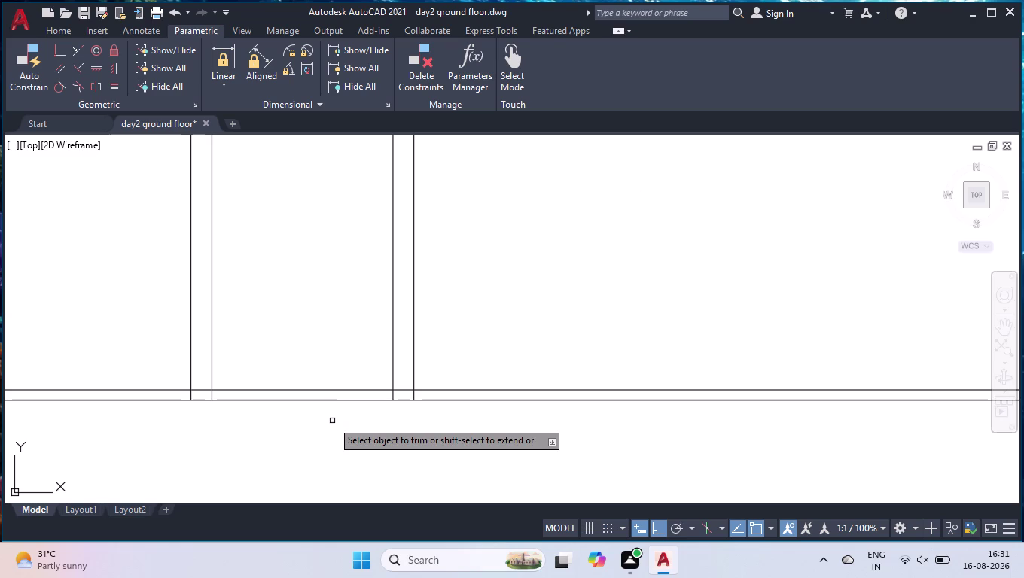
click(329, 392)
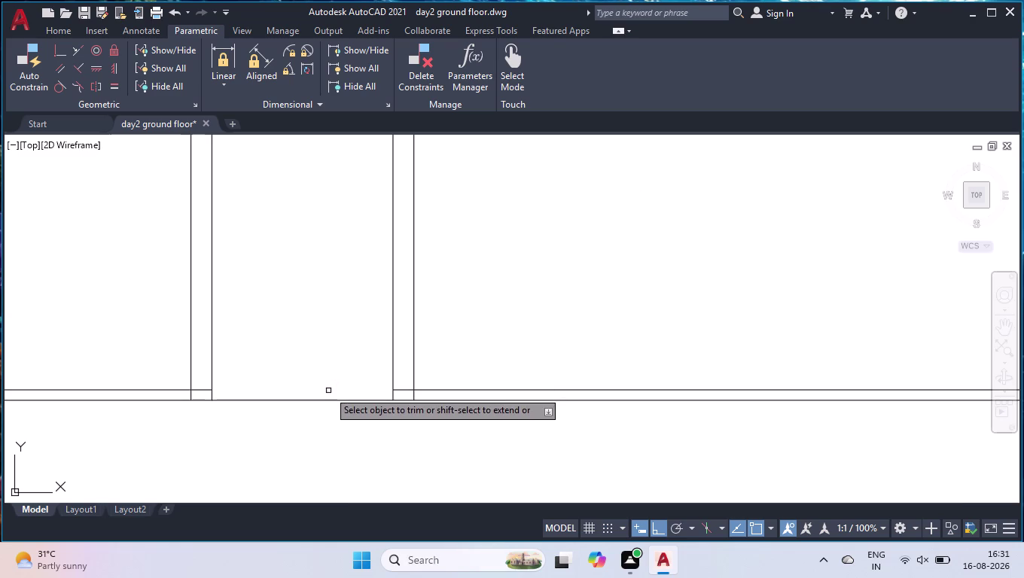
key(Return)
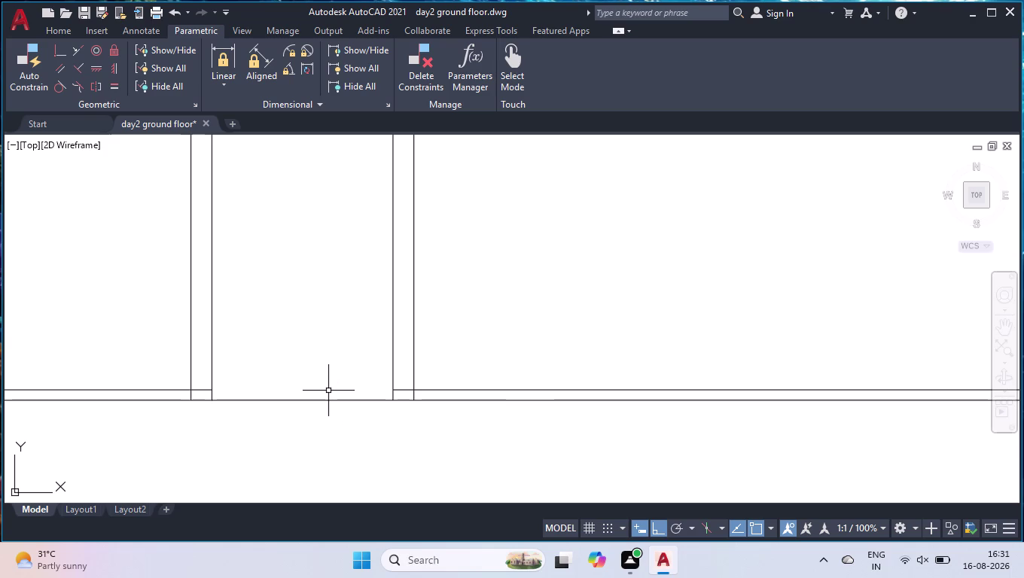
Break the bottom wall line at the partition corner.
text(br)
key(Down)
key(Return)
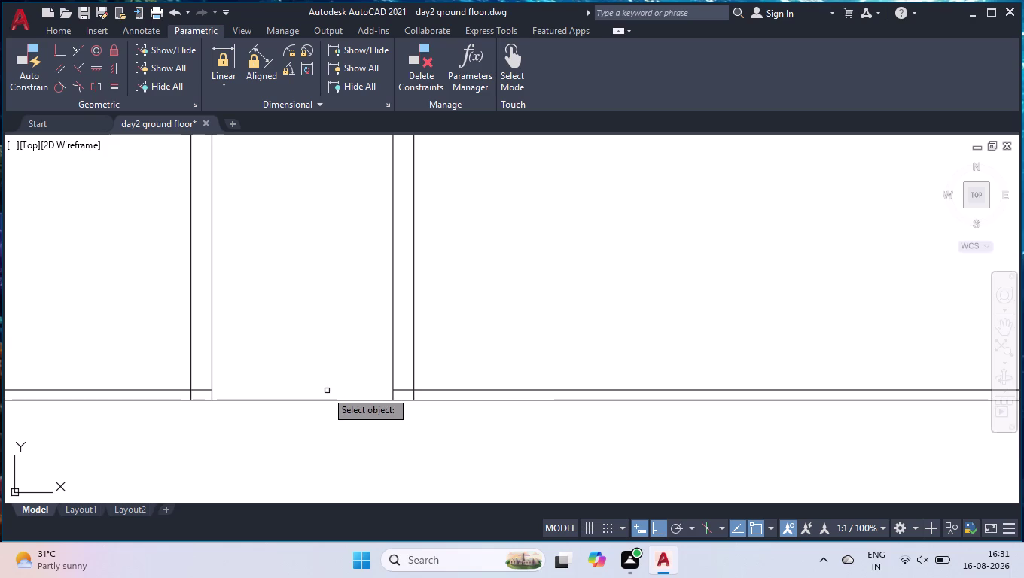
click(319, 400)
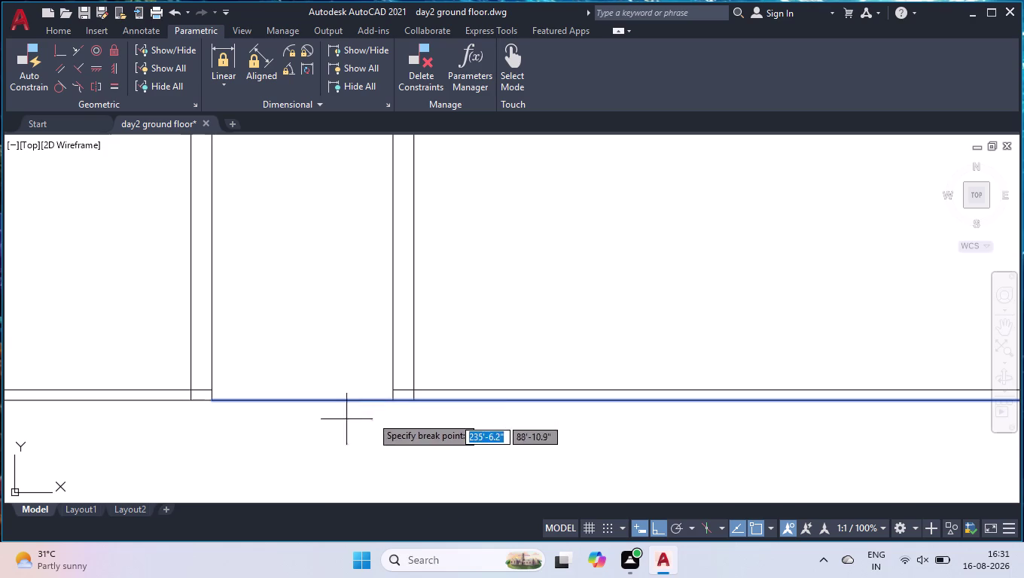
click(390, 399)
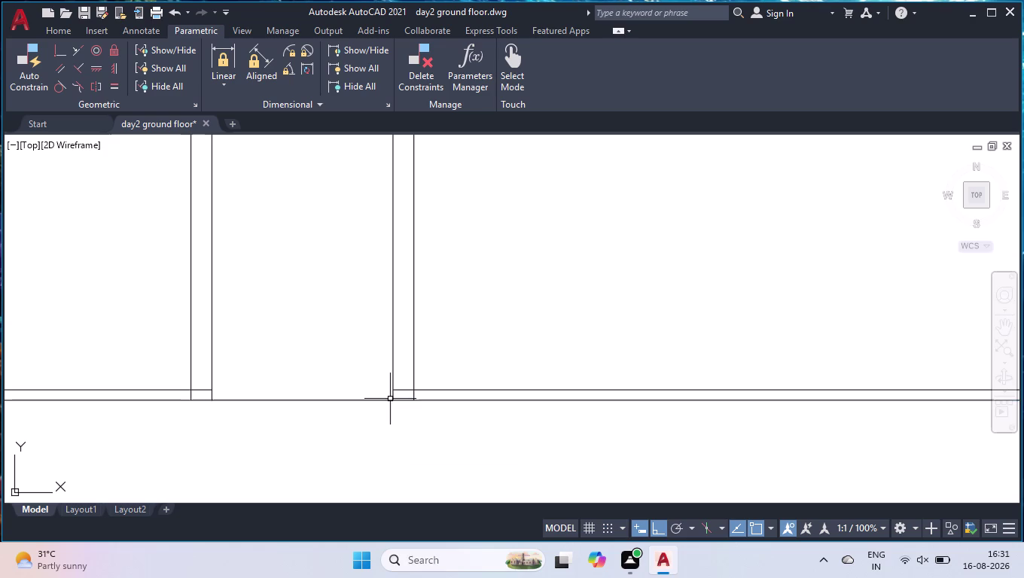
Offset the bottom wall line 9" upward into the space.
text(off)
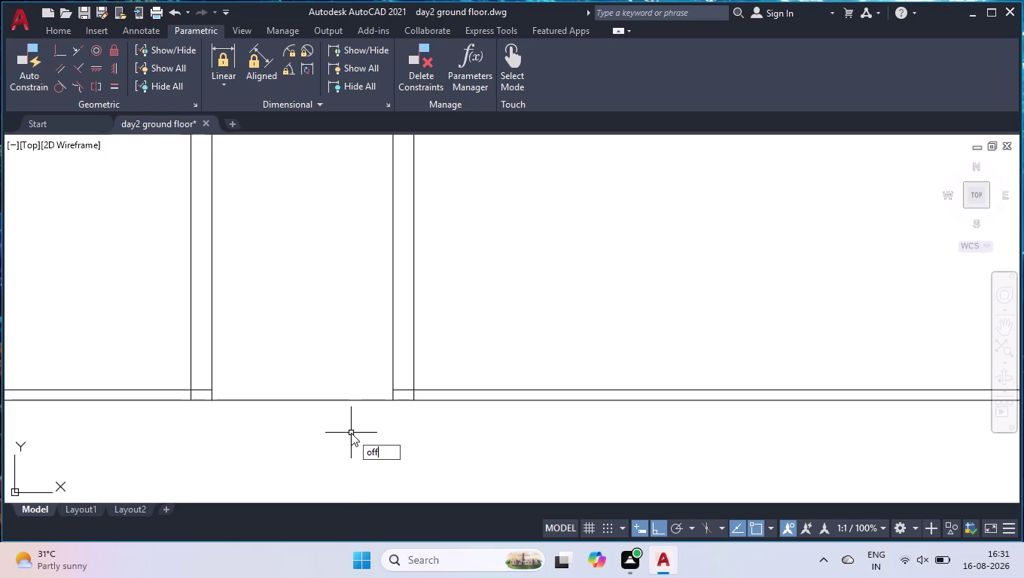
key(Return)
text(9")
key(Return)
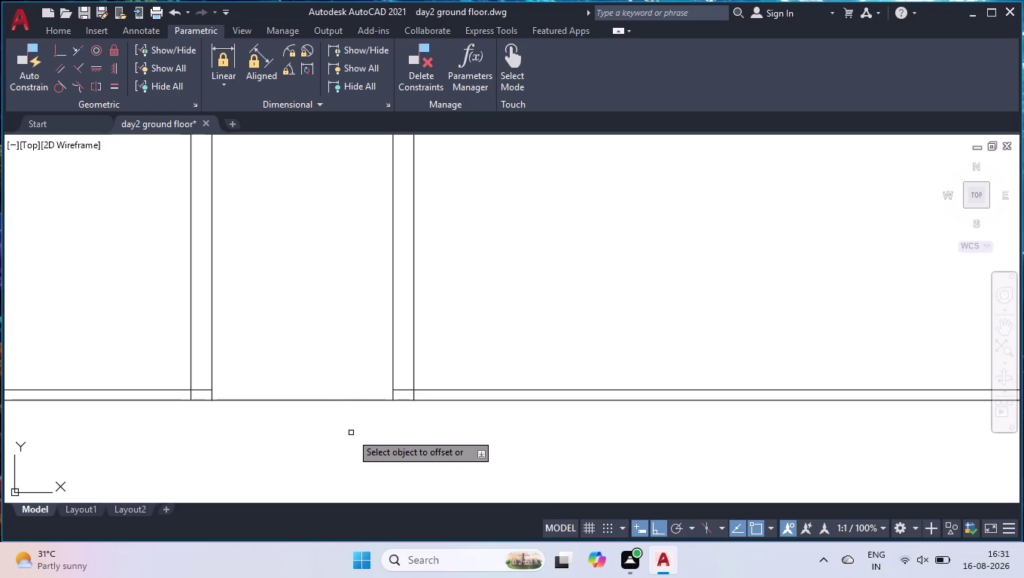
click(321, 400)
click(318, 320)
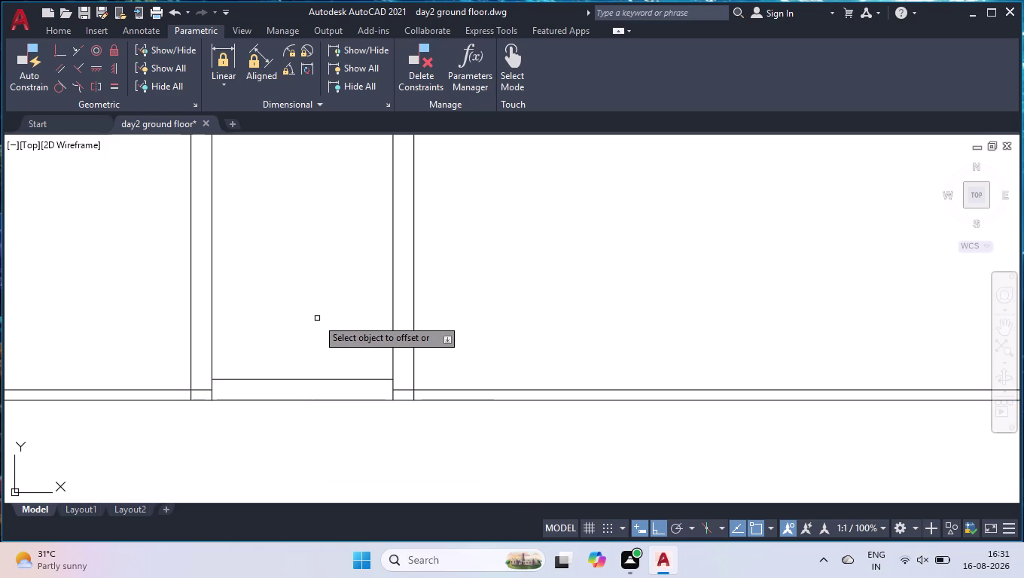
key(Return)
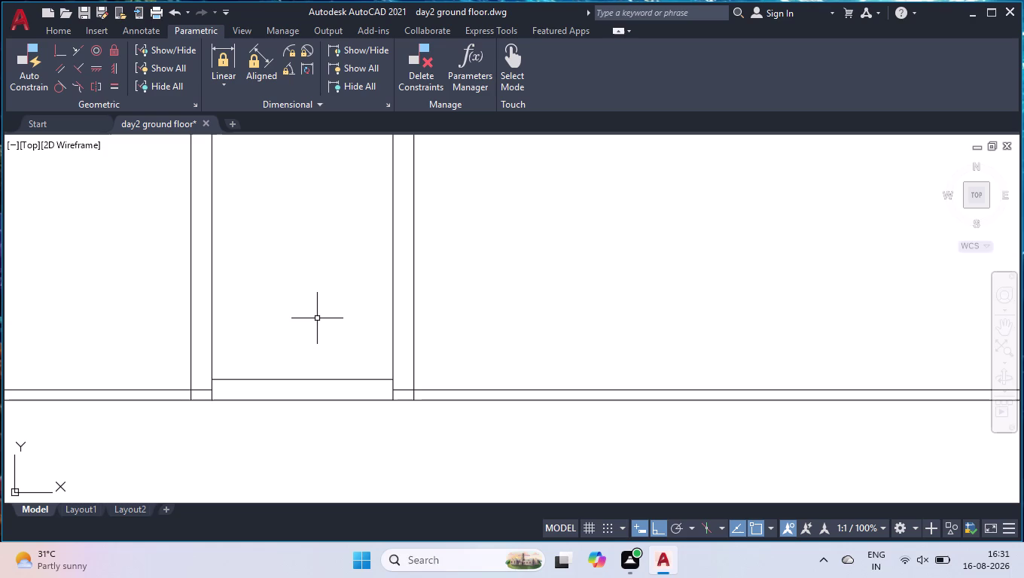
Trim the overhanging wall lines at the left and right junctions.
text(tr)
key(Return)
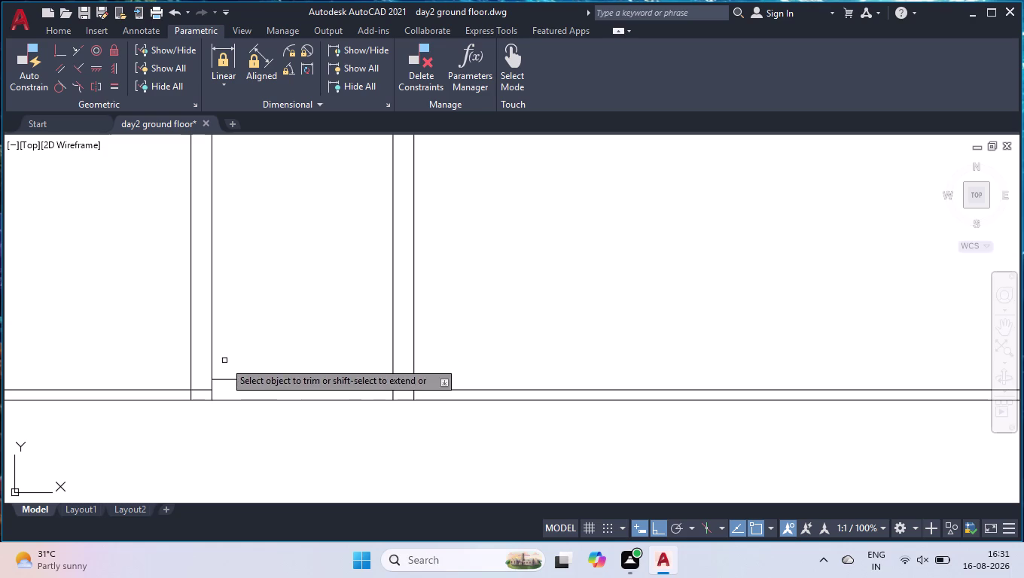
click(198, 382)
click(226, 395)
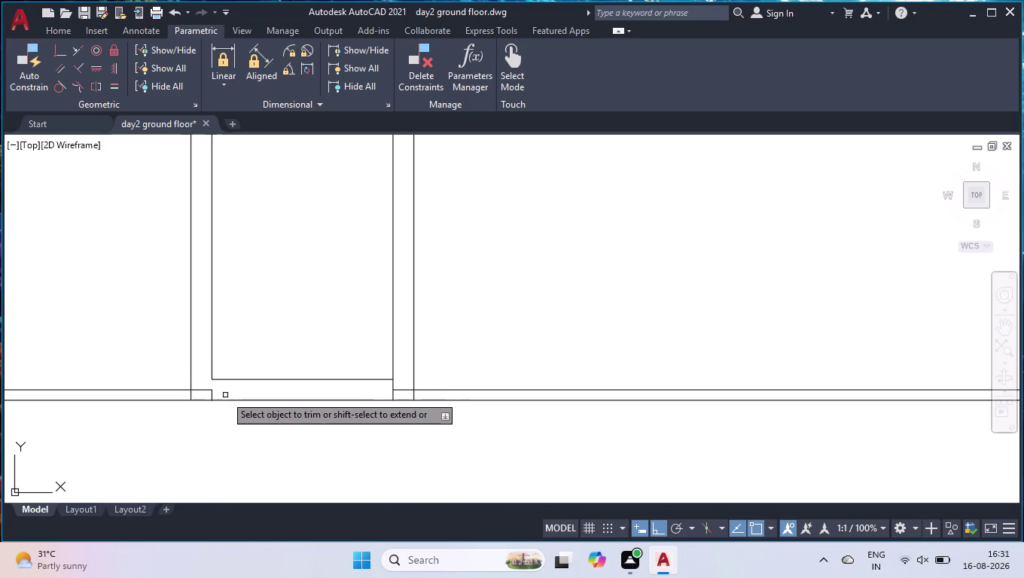
click(218, 393)
click(200, 388)
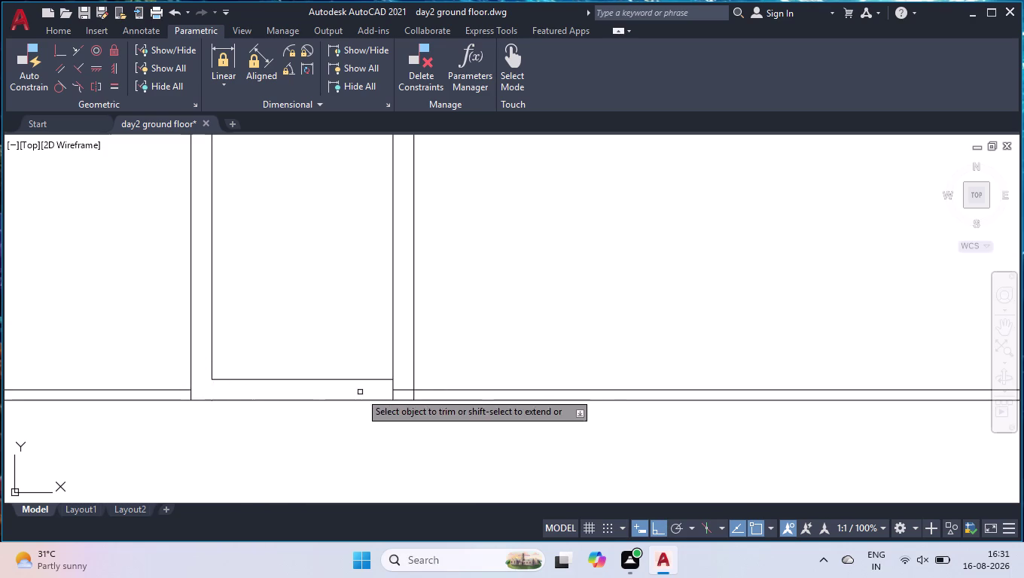
click(407, 380)
click(394, 392)
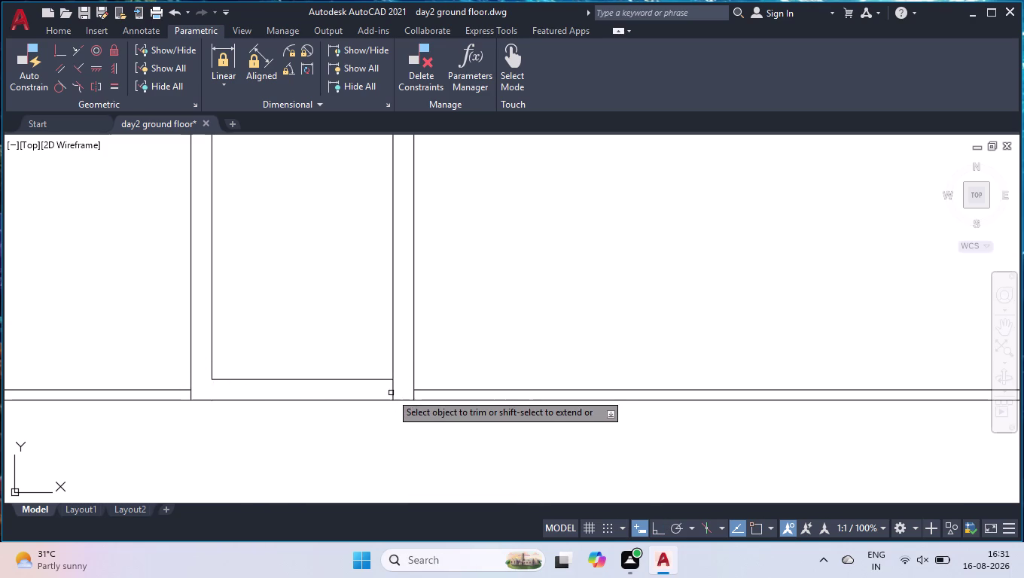
click(389, 394)
click(396, 390)
key(Return)
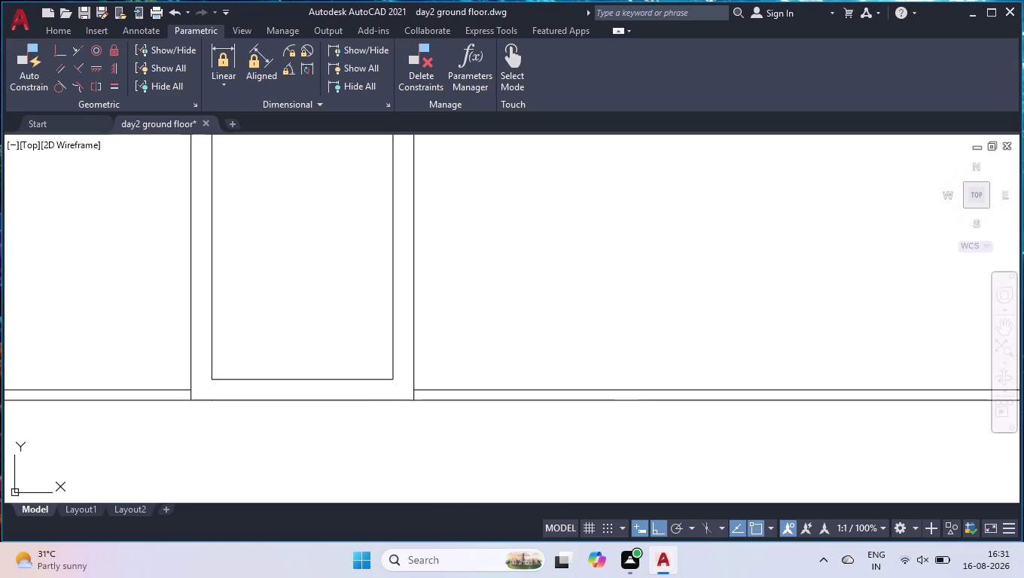
scroll(down, 3)
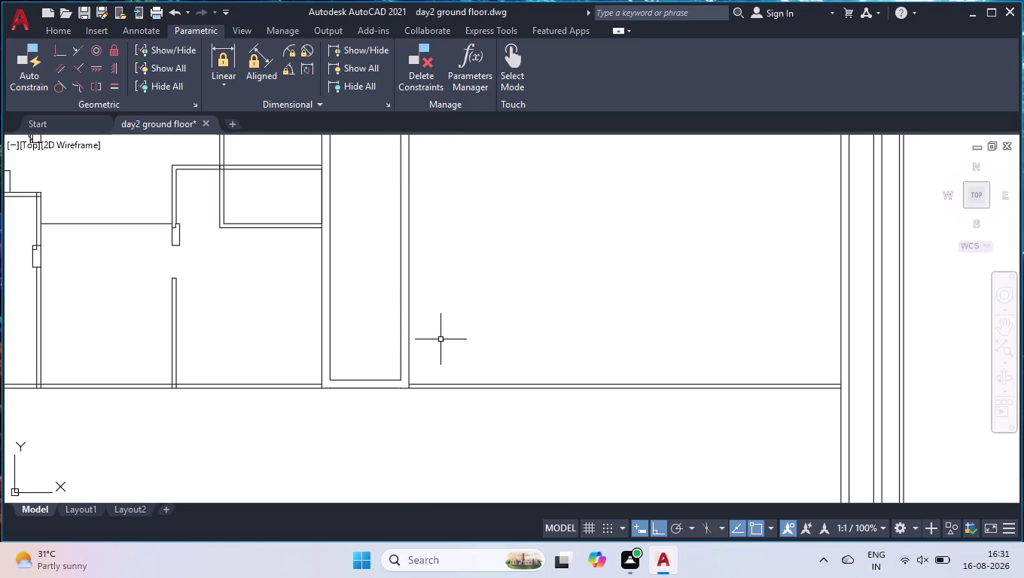
Offset the inner bottom line 6' upward between the partitions.
scroll(up, 3)
text(o)
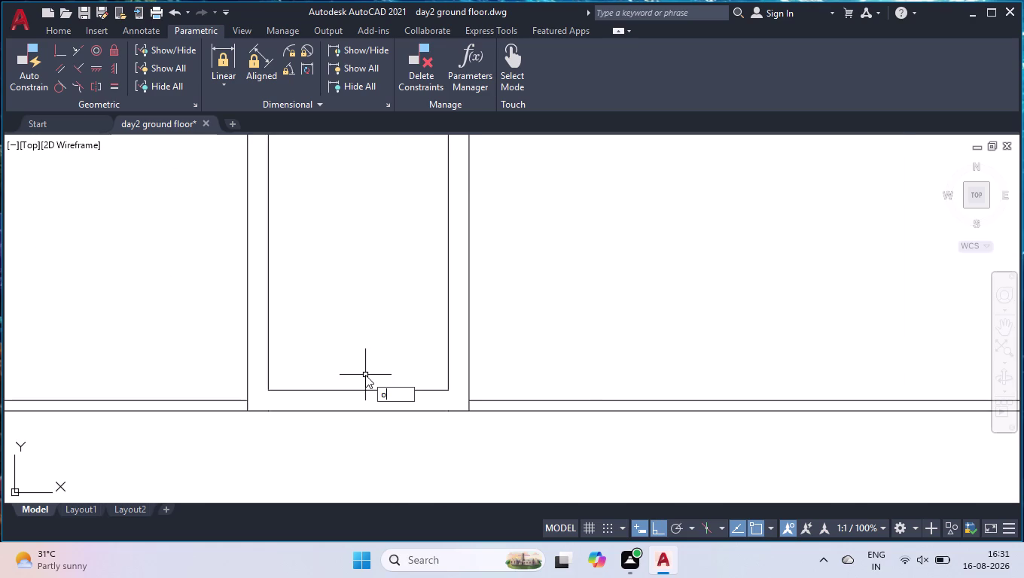
text(ff)
key(Return)
text(6)
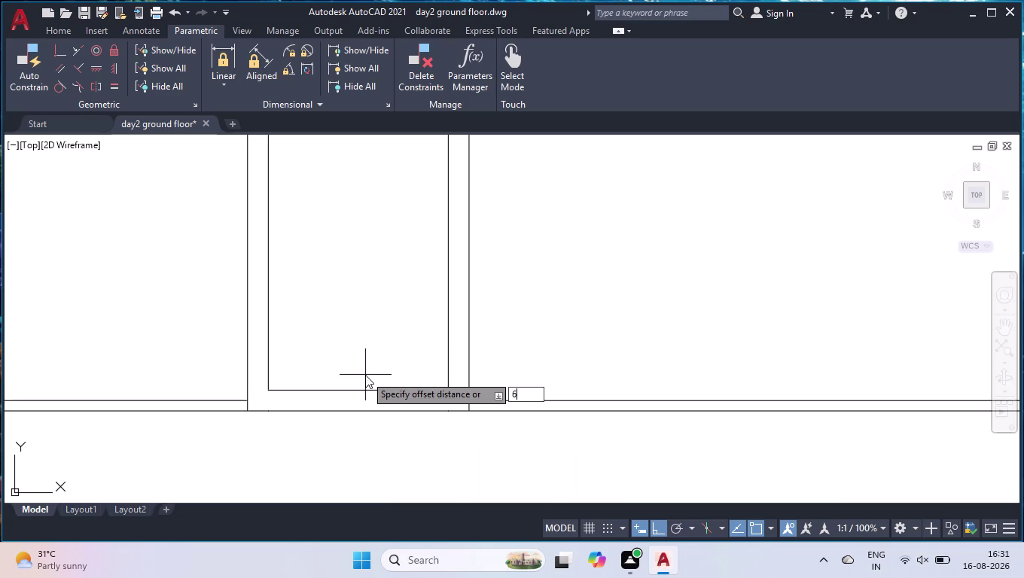
text(')
key(Return)
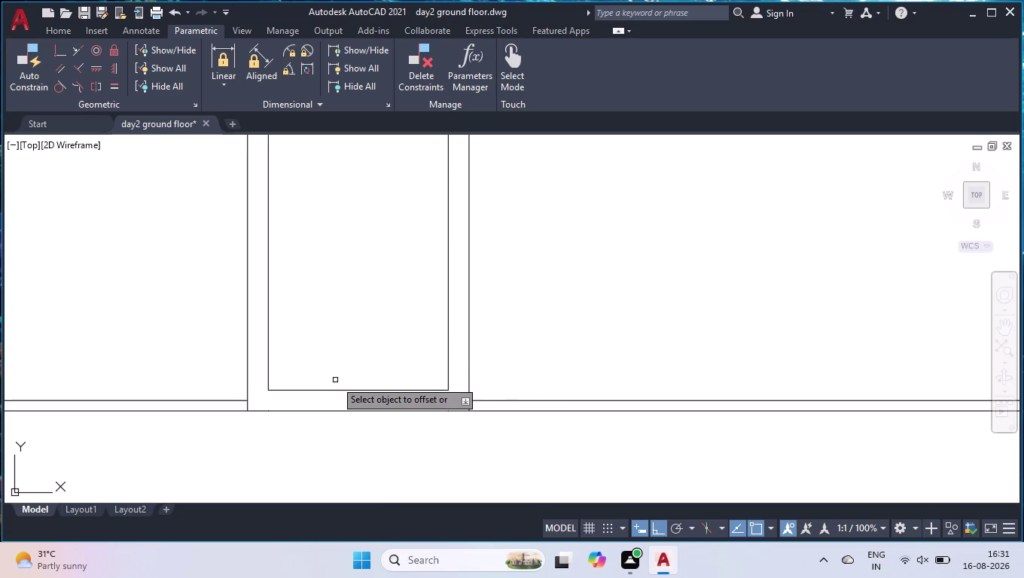
click(336, 392)
click(355, 305)
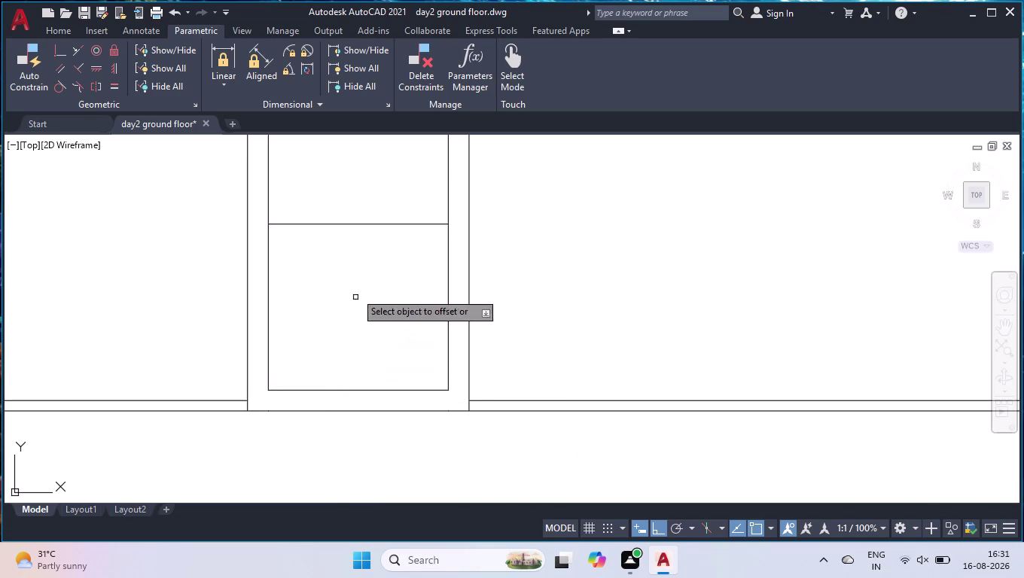
Offset the new line another 9" upward to form the wall thickness.
click(340, 225)
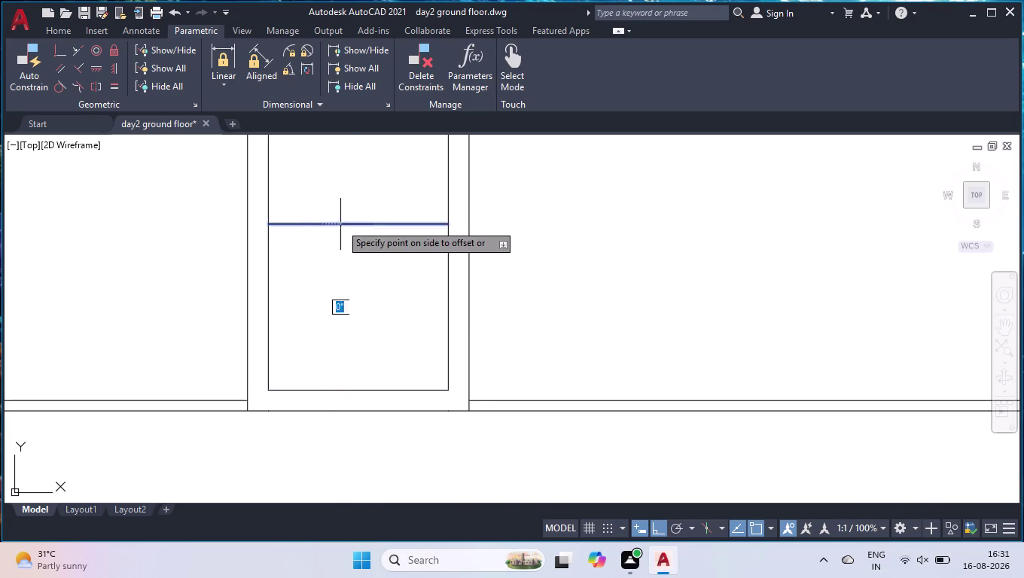
text(9)
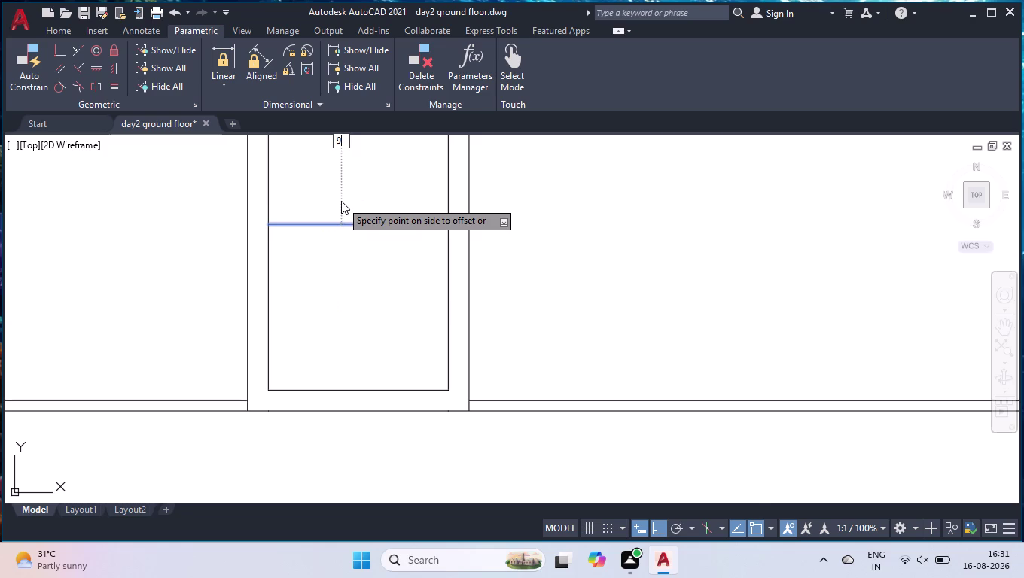
text(")
key(Return)
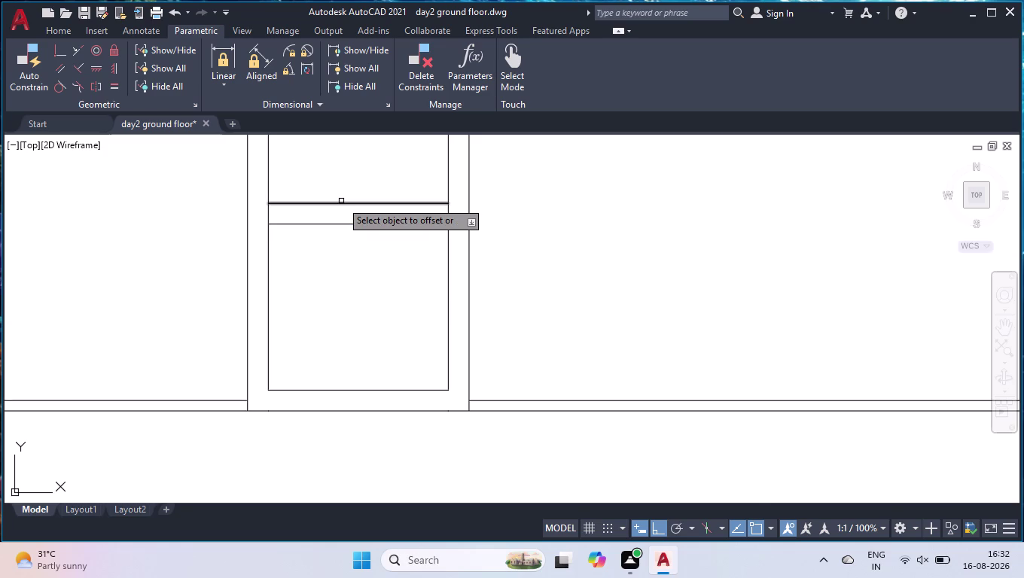
key(Return)
scroll(down, 3)
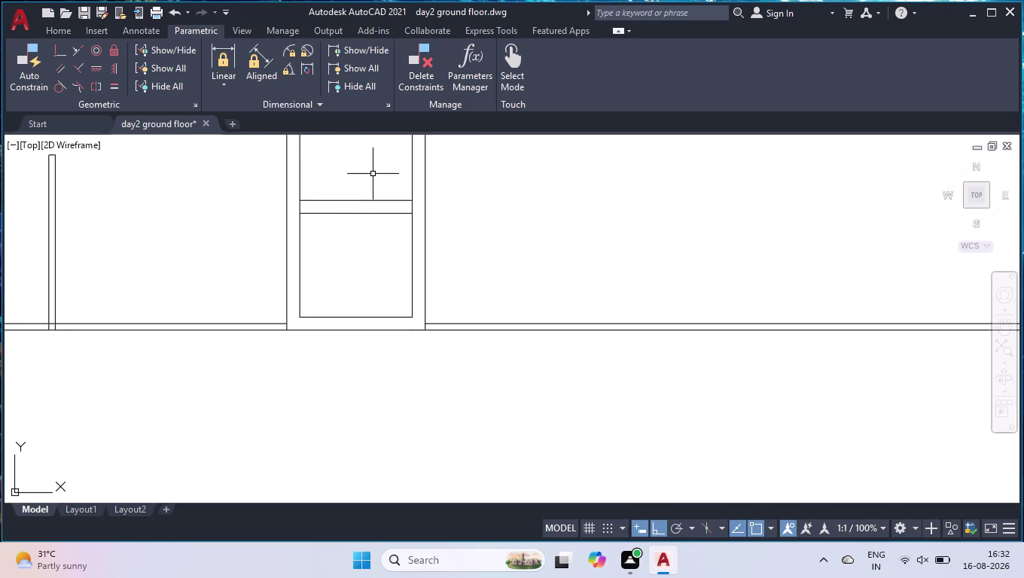
scroll(down, 3)
scroll(down, 3)
scroll(down, 3)
scroll(up, 3)
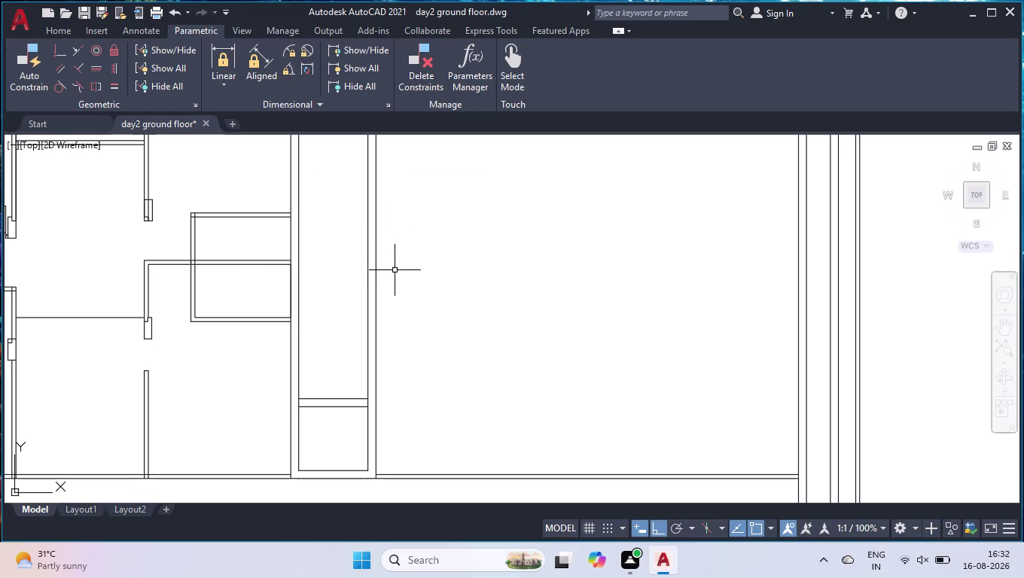
Offset the wall line 13'-6" to the right for the first partition.
scroll(down, 3)
scroll(up, 3)
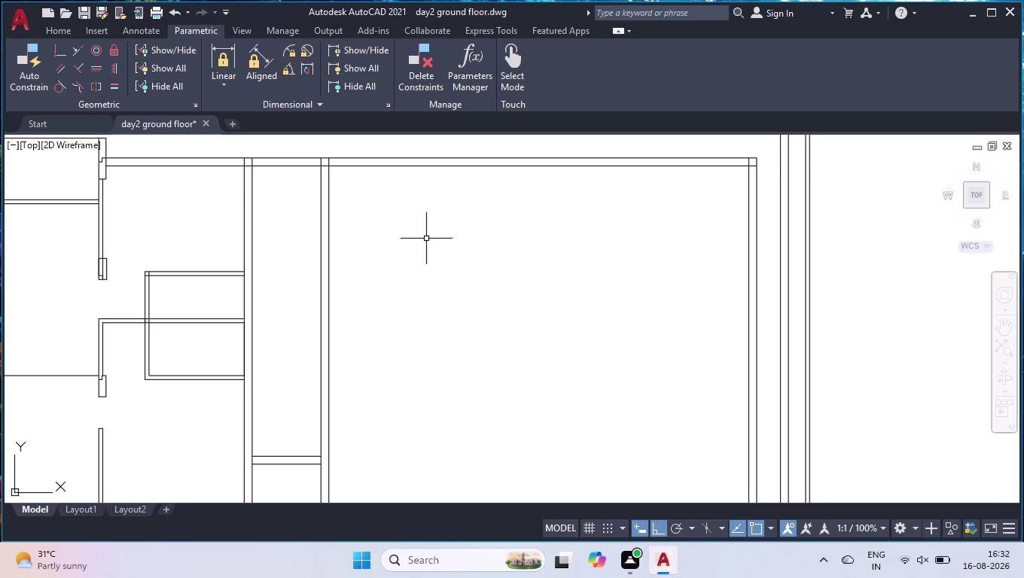
text(of)
text(f)
key(Return)
text(13')
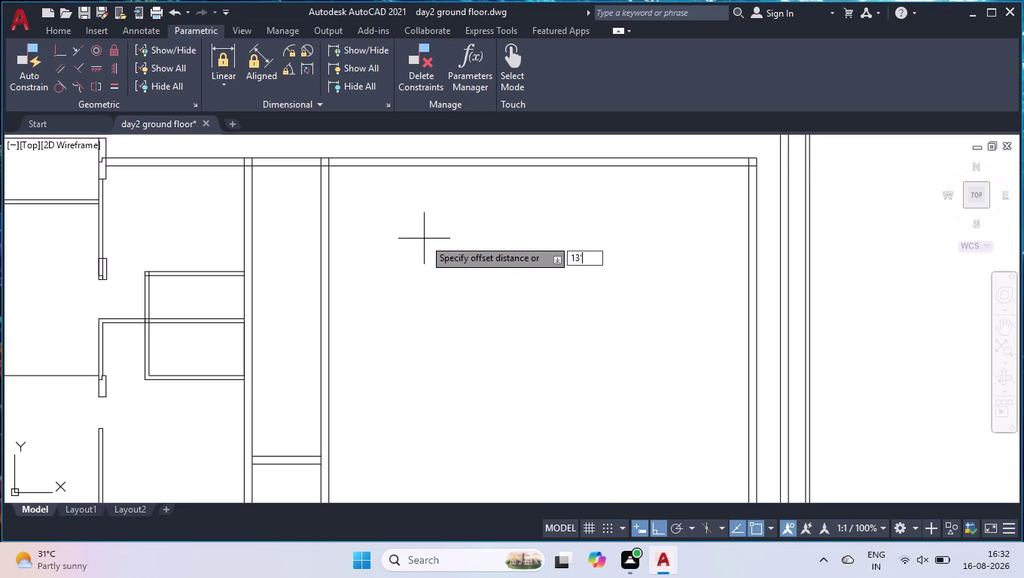
text(6")
key(Return)
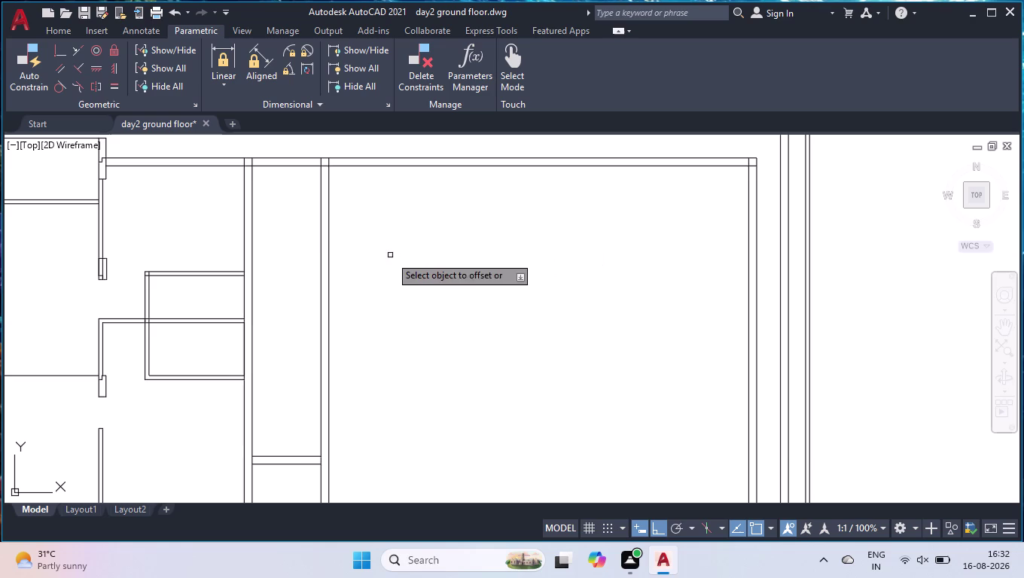
click(327, 250)
click(445, 255)
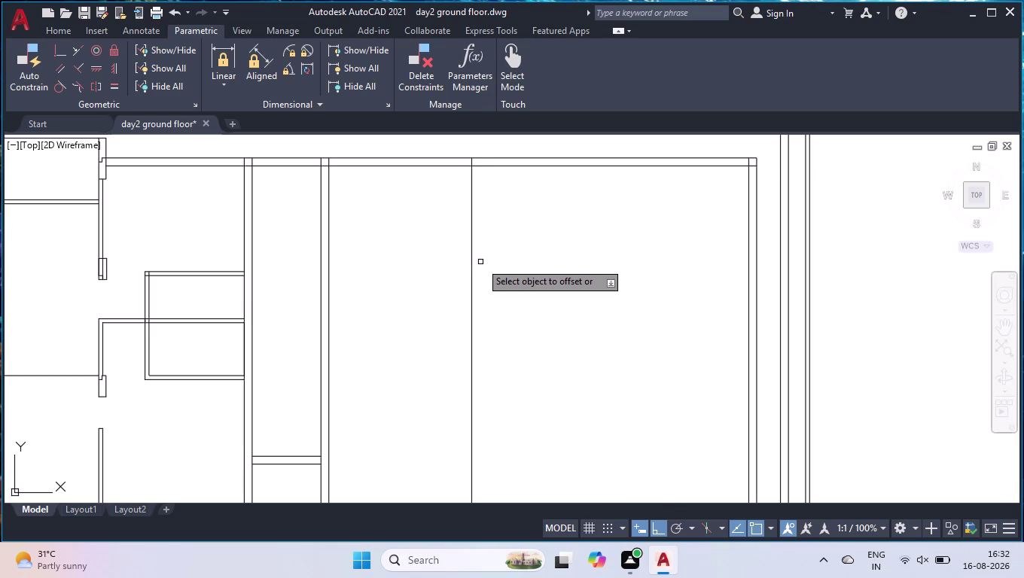
Give the first new partition a 4.5" wall thickness.
click(473, 267)
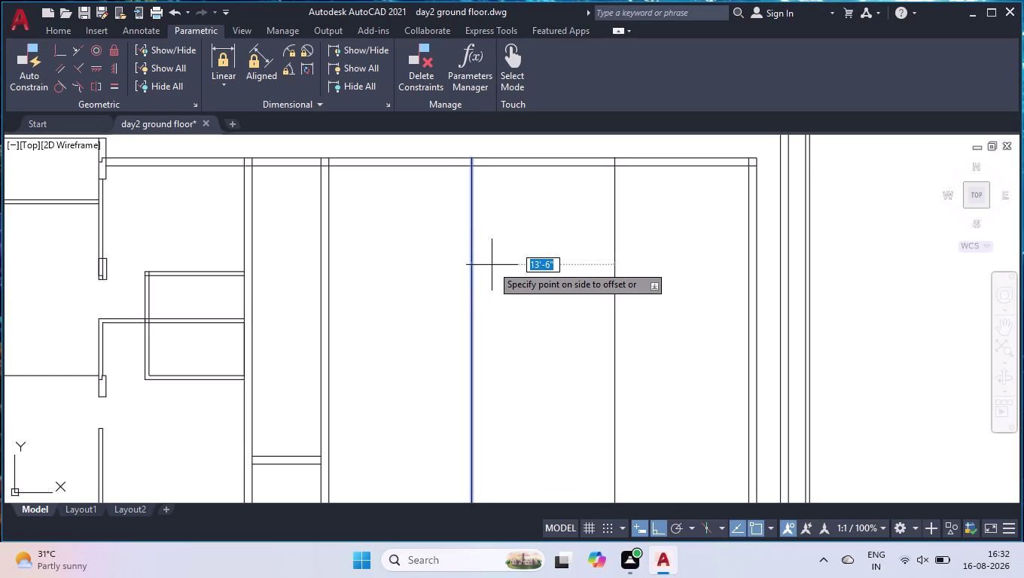
text(4.5)
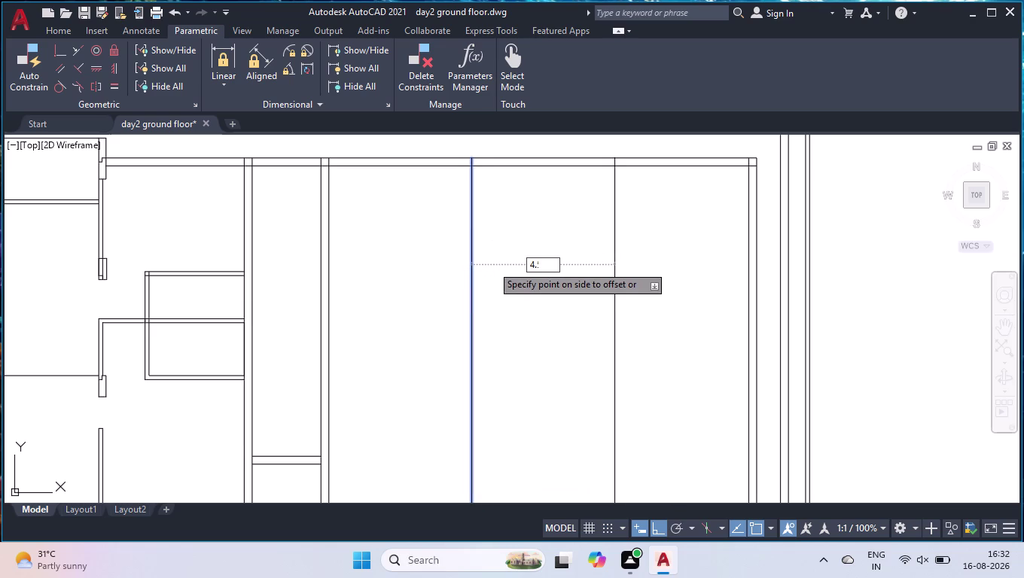
text(")
key(Return)
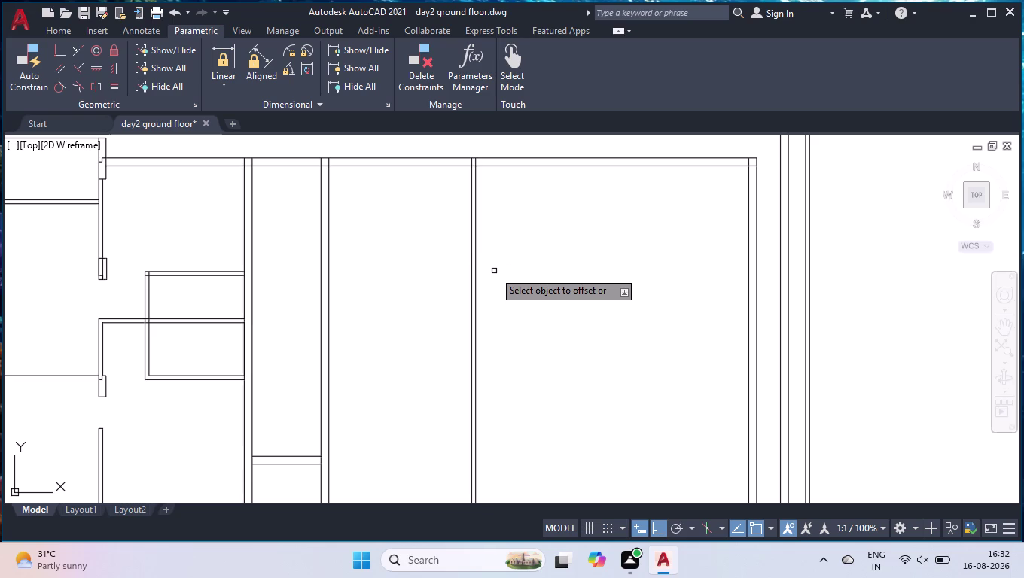
Add the second partition 12' further right, also 4.5" thick.
click(477, 267)
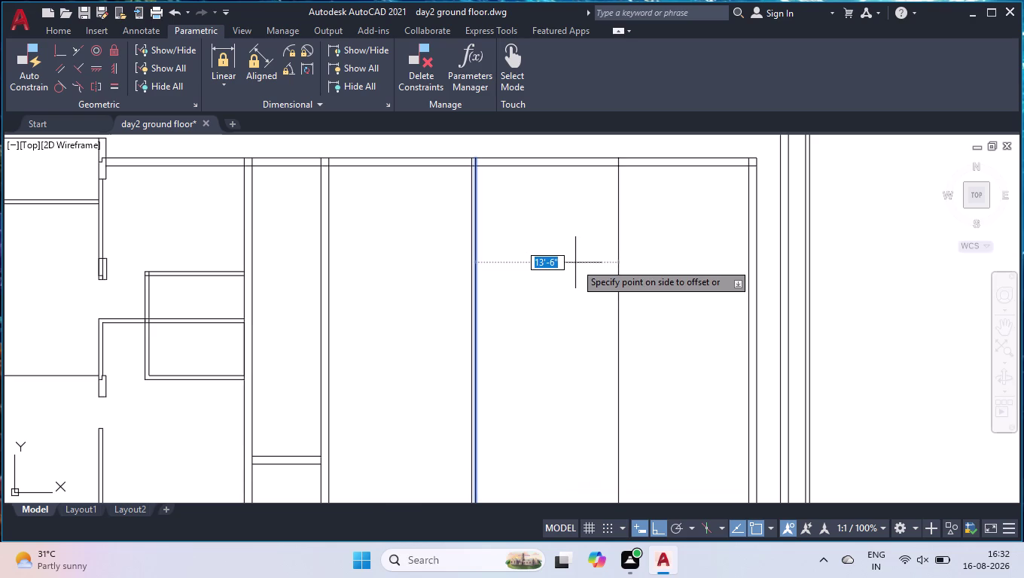
key(1)
text(2')
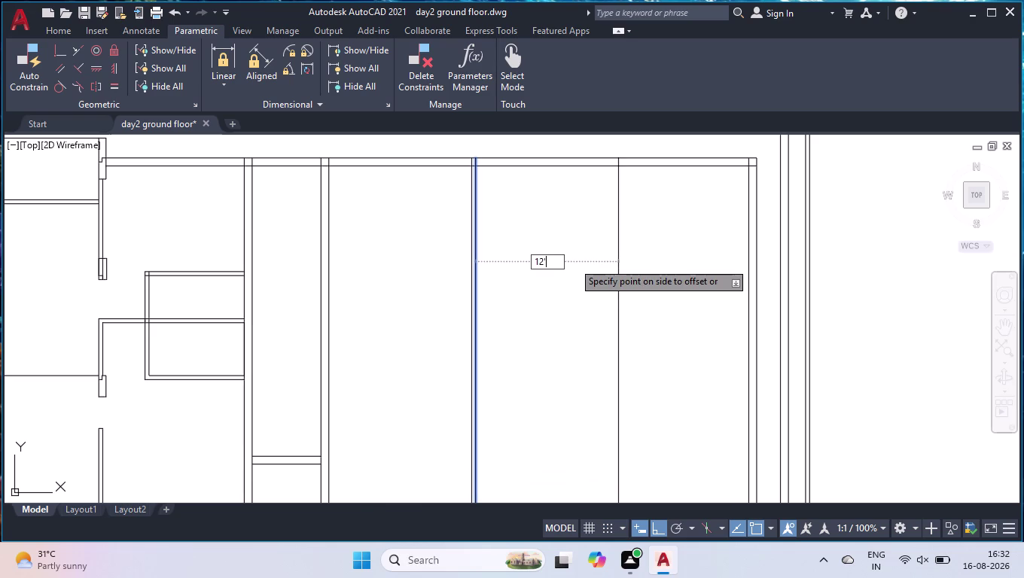
key(Return)
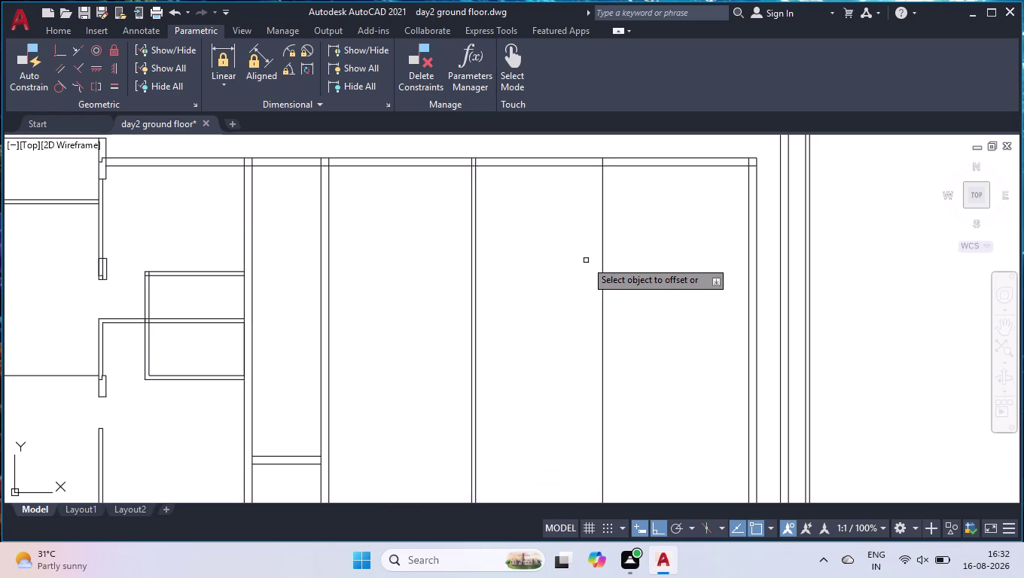
click(603, 257)
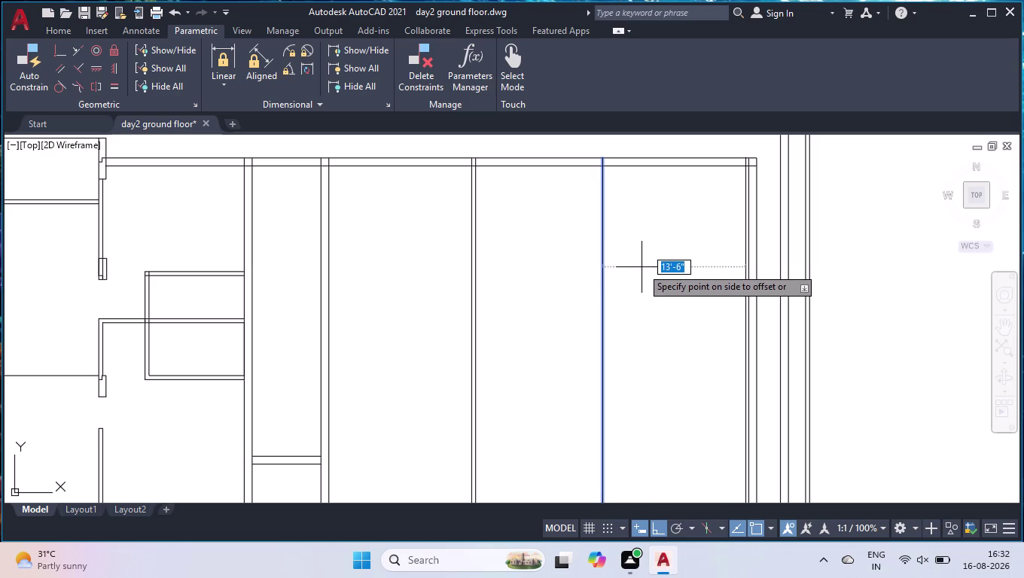
text(4.5")
key(Return)
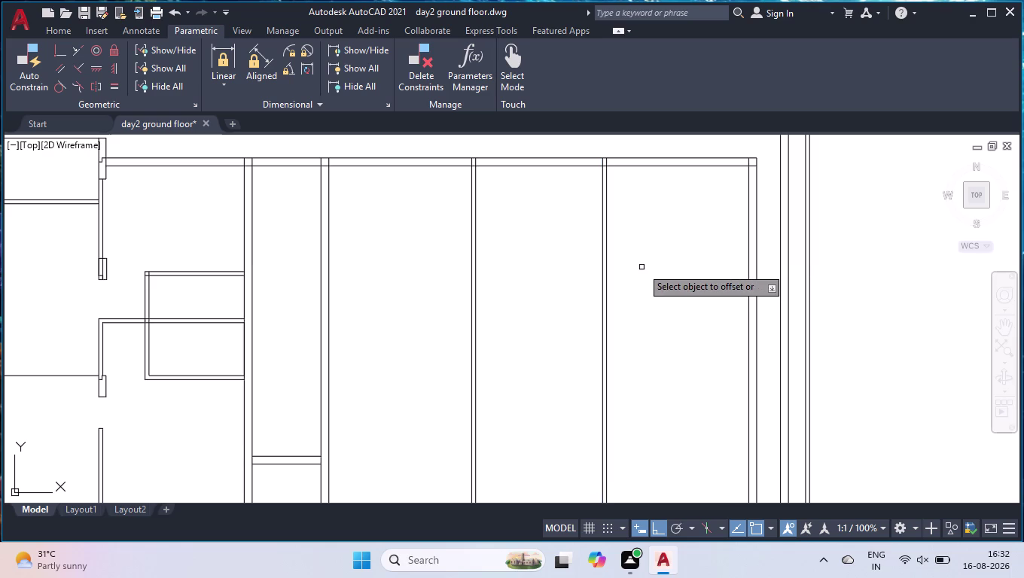
key(space)
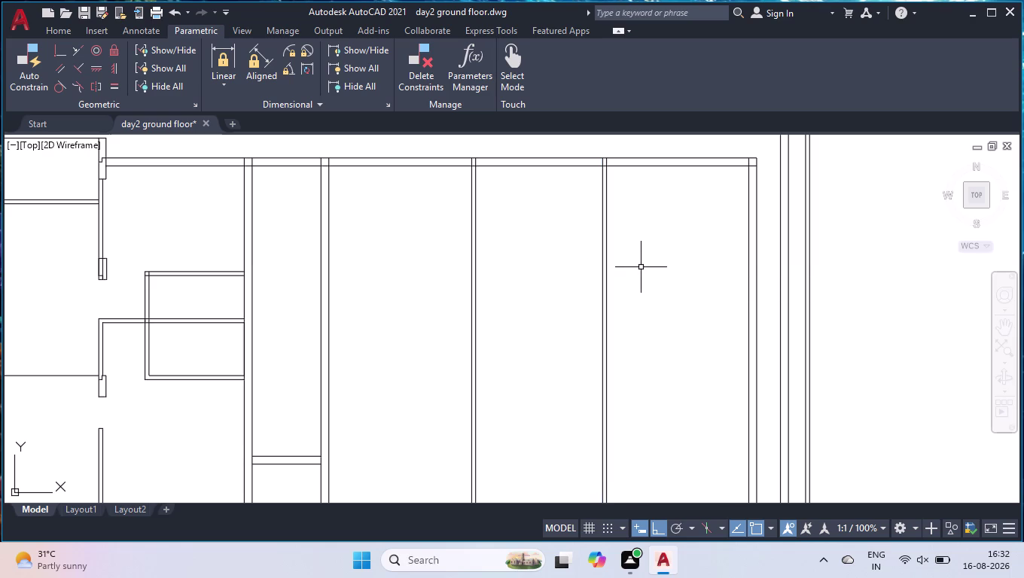
key(d)
text(li)
key(Return)
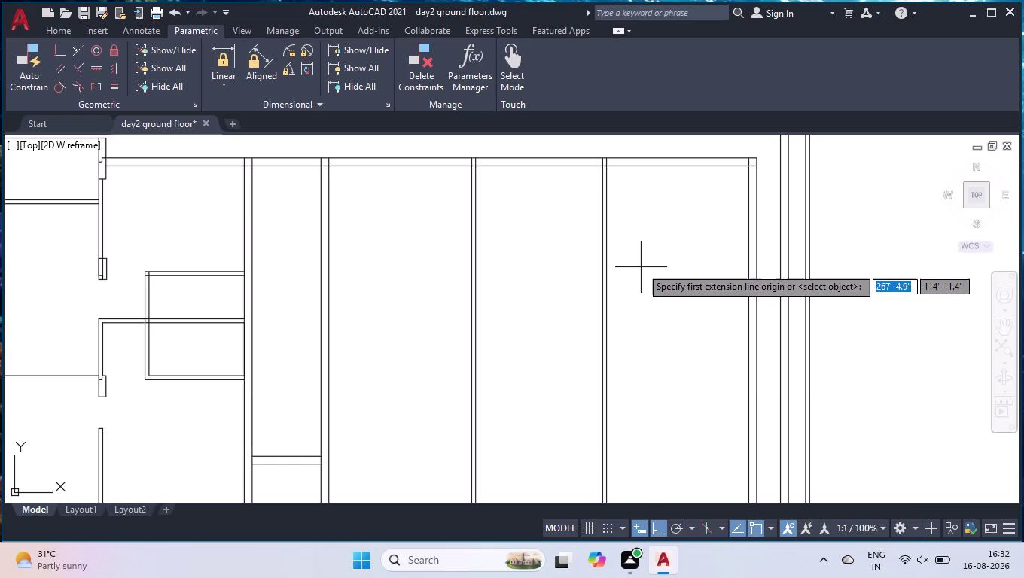
scroll(up, 3)
scroll(down, 3)
click(674, 164)
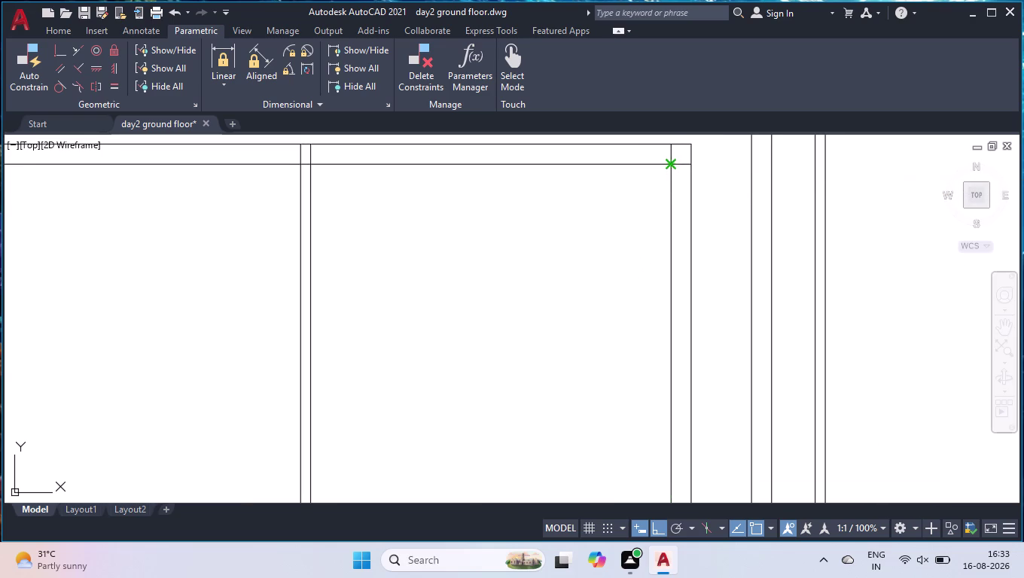
click(311, 166)
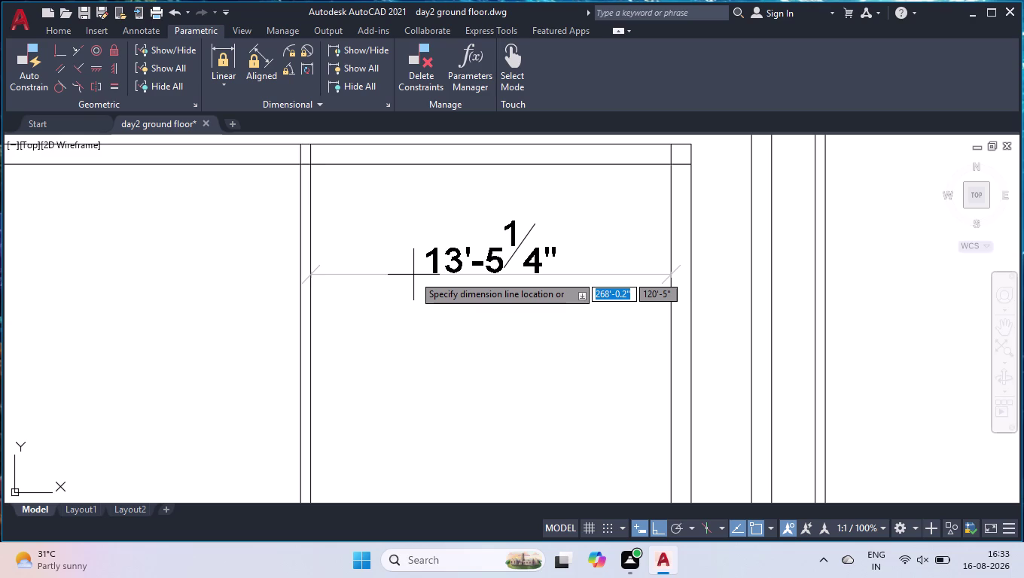
key(space)
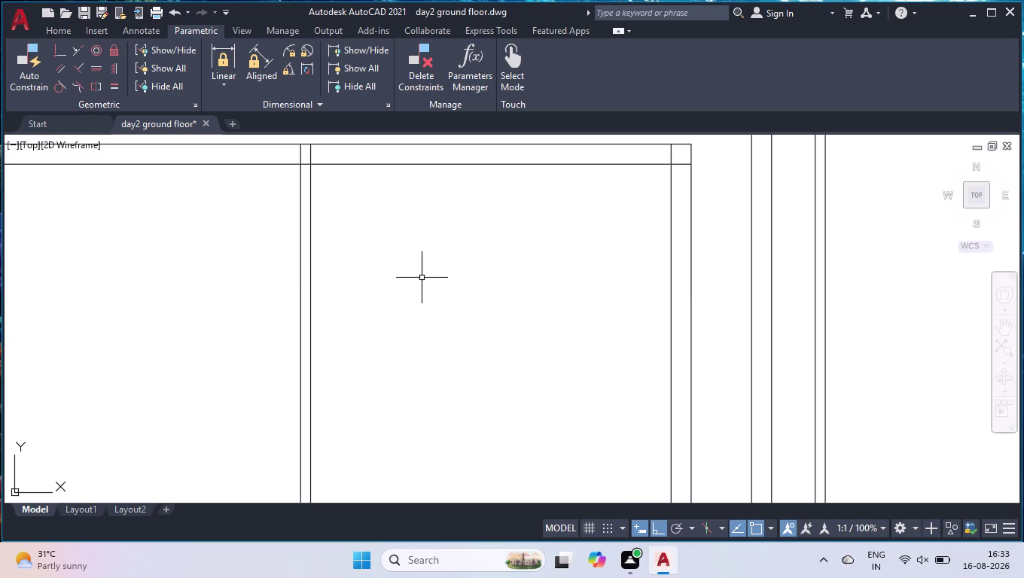
Zoom out and pan the view to the top wall.
scroll(down, 3)
scroll(down, 3)
scroll(down, 3)
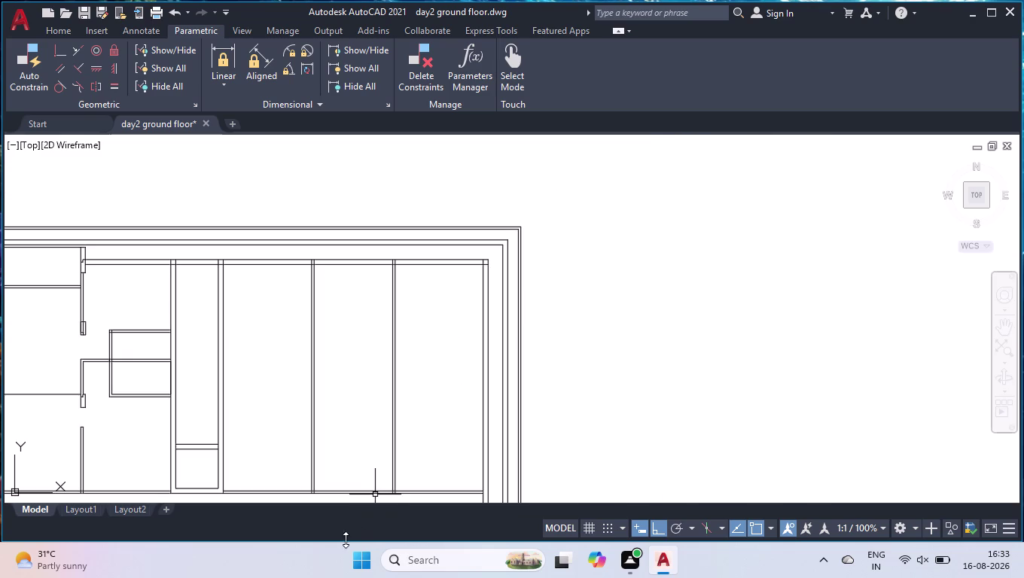
scroll(up, 3)
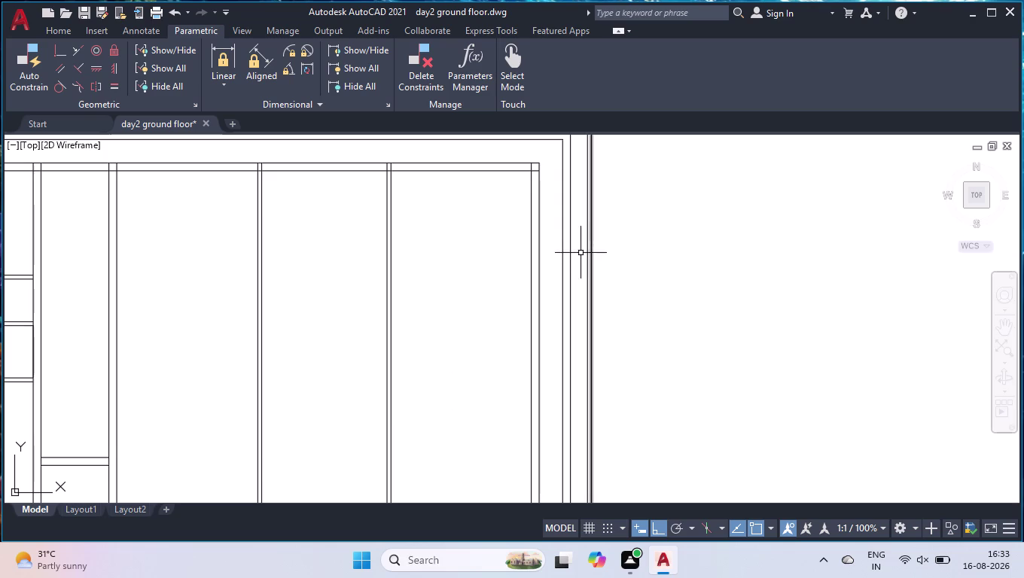
scroll(down, 3)
scroll(up, 3)
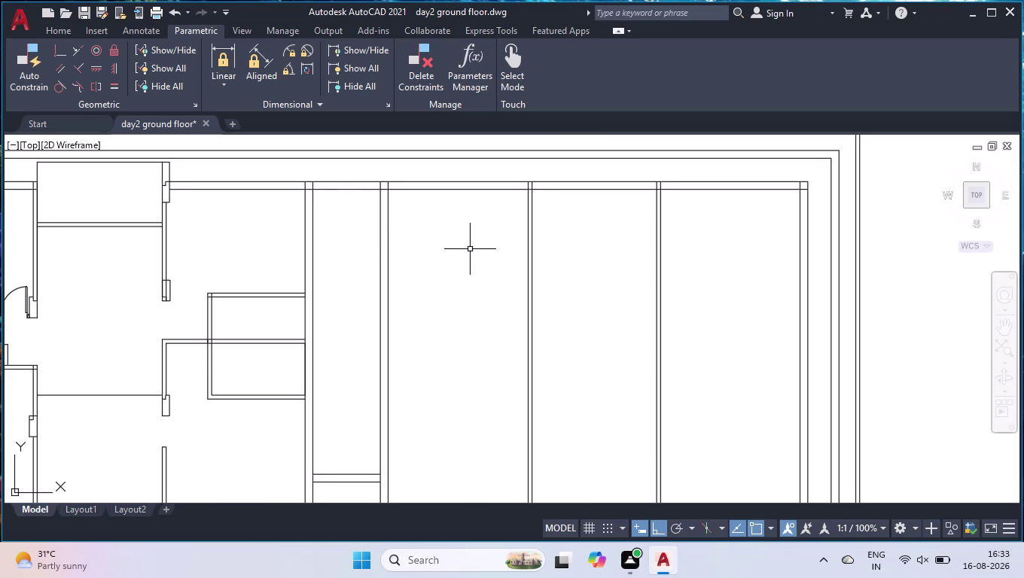
scroll(up, 3)
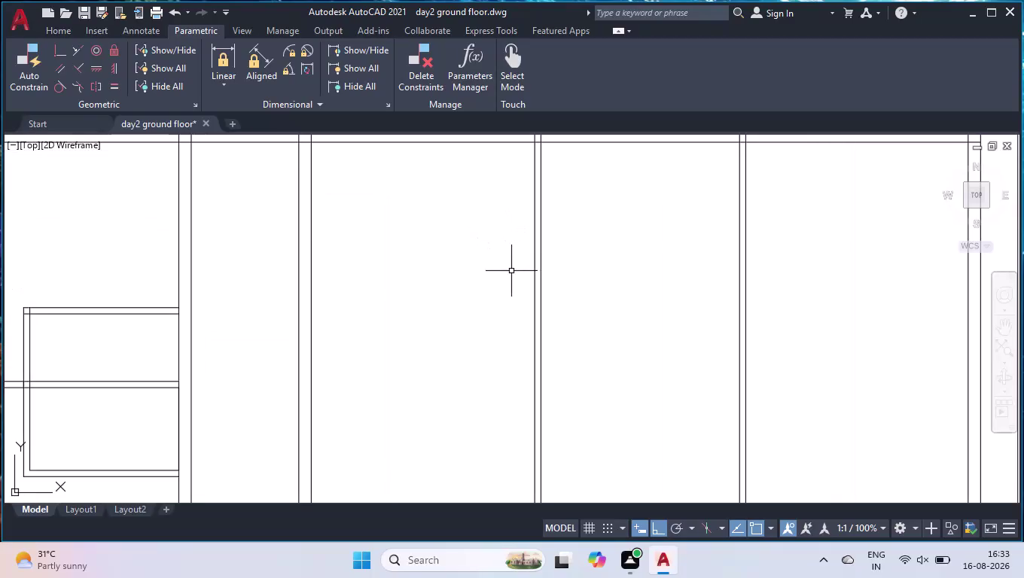
click(1009, 331)
drag(773, 367, 789, 436)
drag(792, 391, 785, 353)
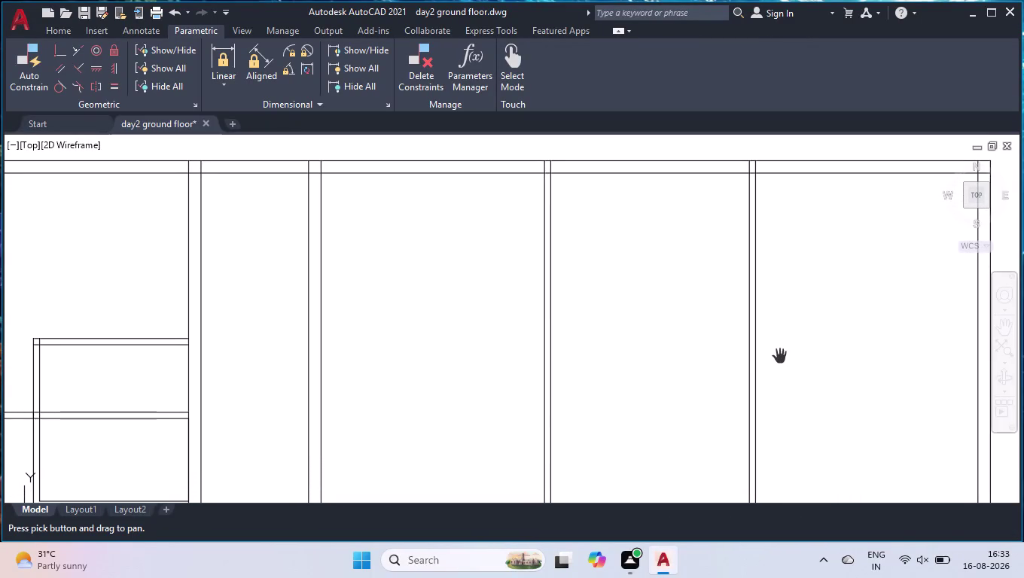
key(space)
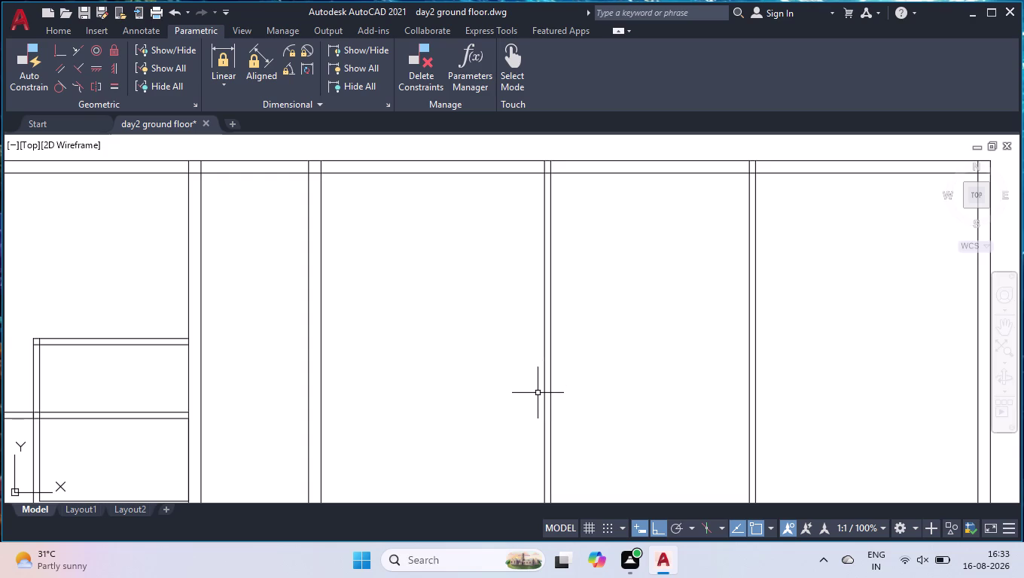
Break the top wall's inner line at both partition-wall intersections using BREAKATPOINT.
text(br)
key(Down)
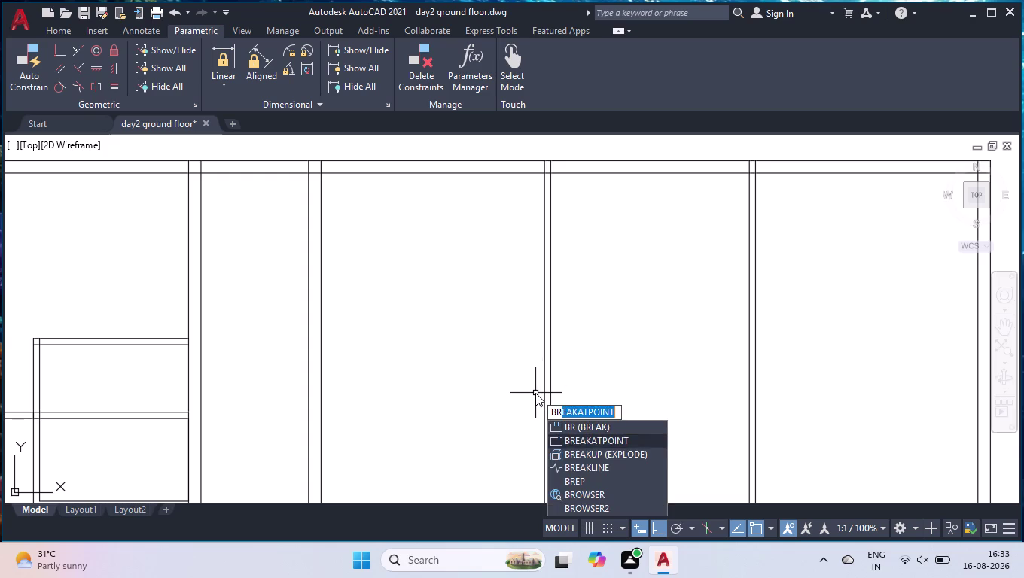
key(Return)
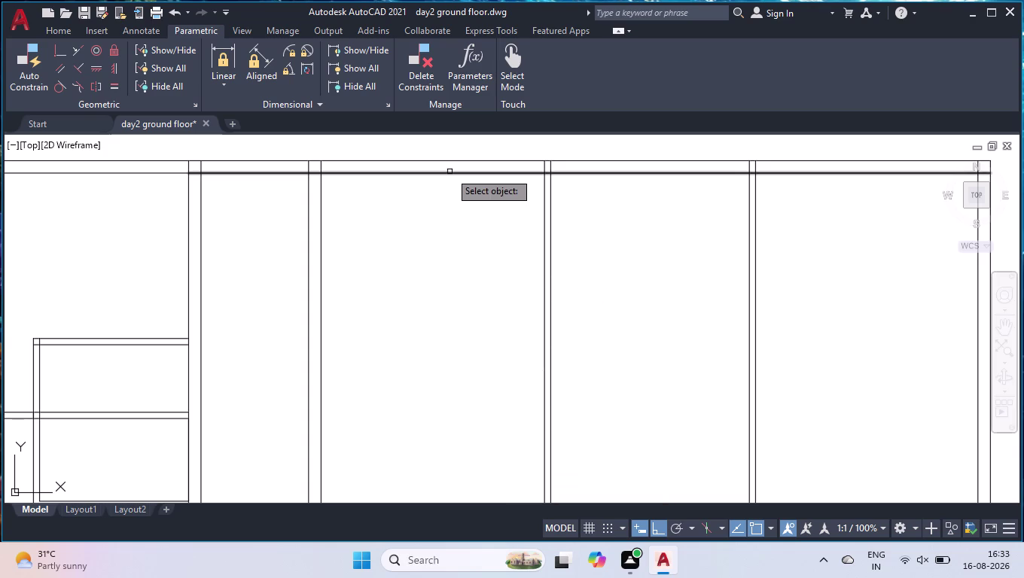
click(448, 174)
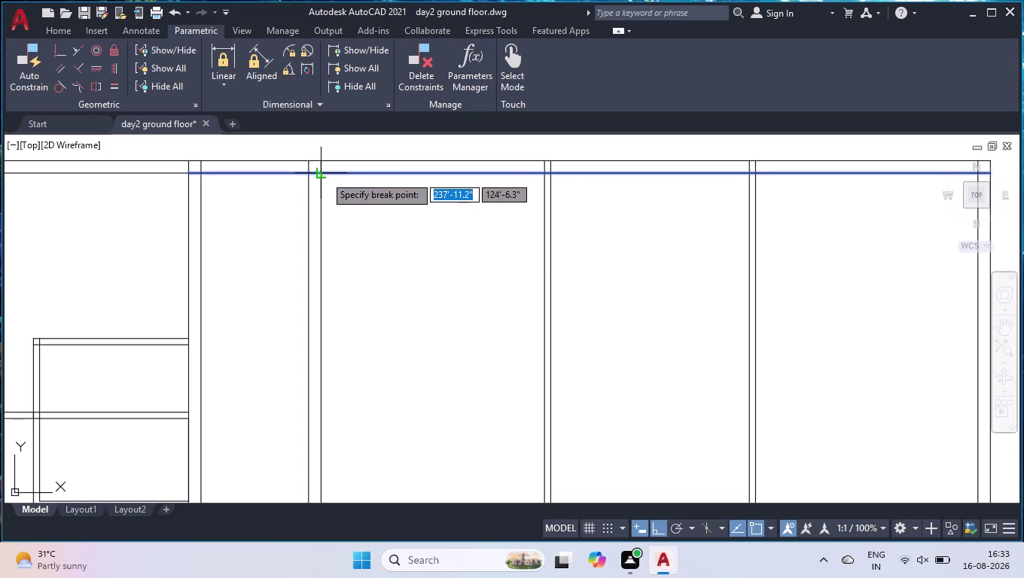
click(323, 175)
key(space)
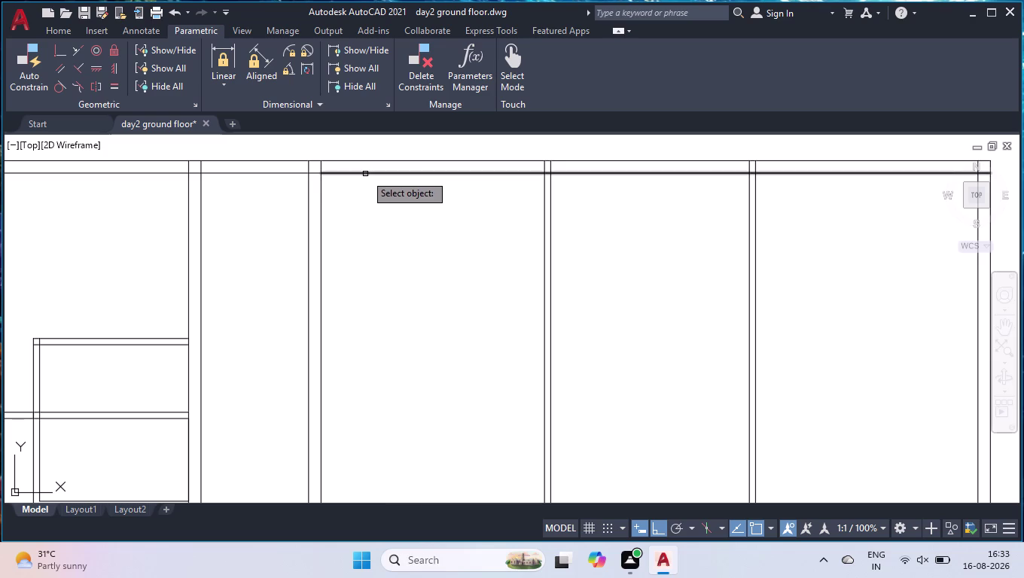
click(366, 174)
click(543, 173)
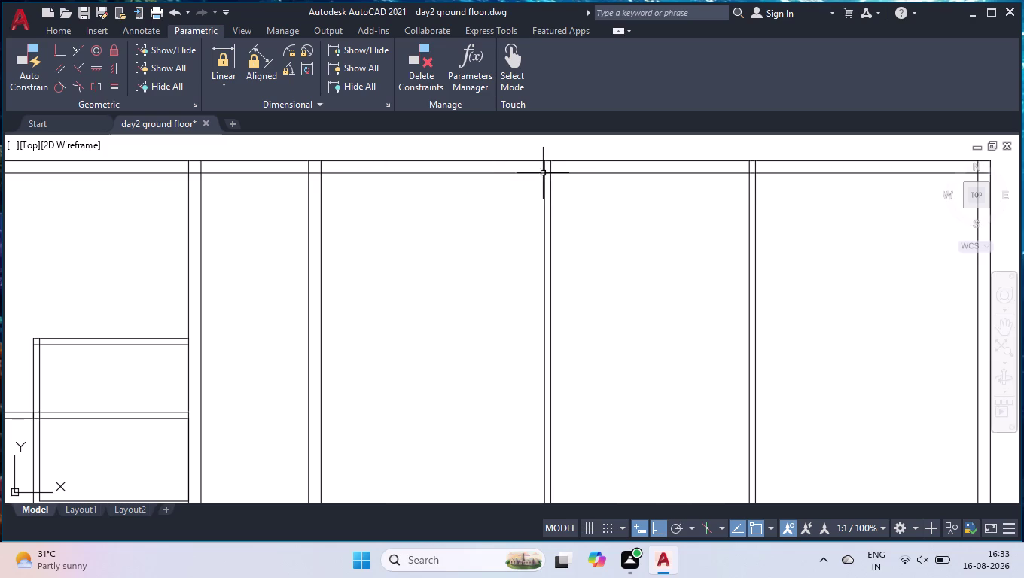
Offset the top wall line 12' downward.
text(off)
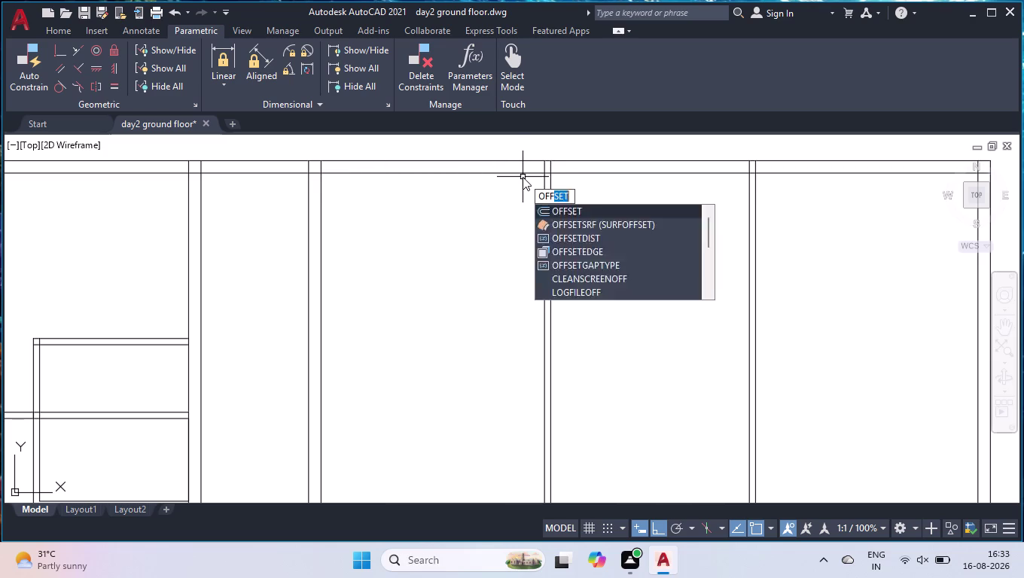
key(Return)
text(12')
key(Return)
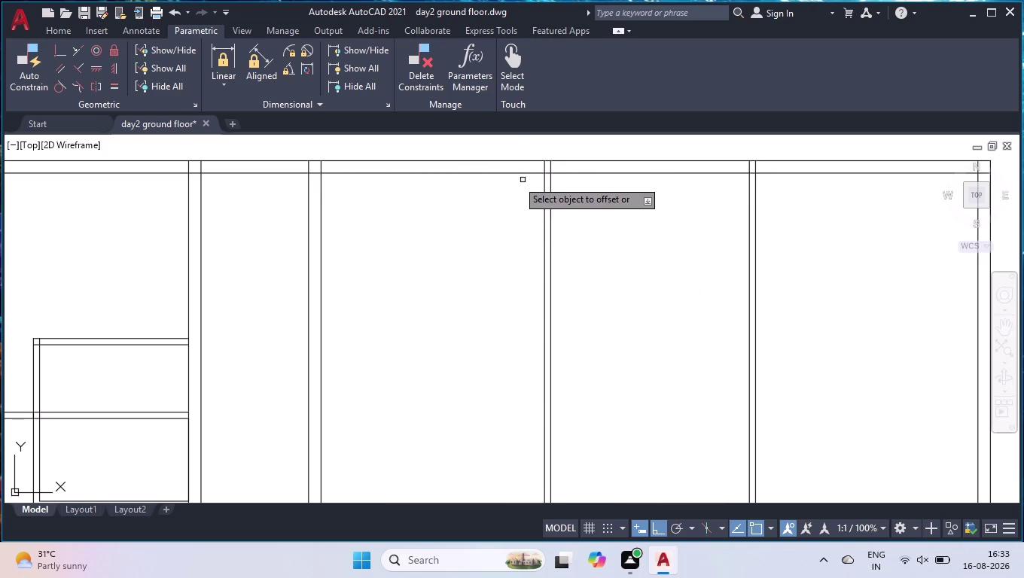
click(484, 171)
click(455, 286)
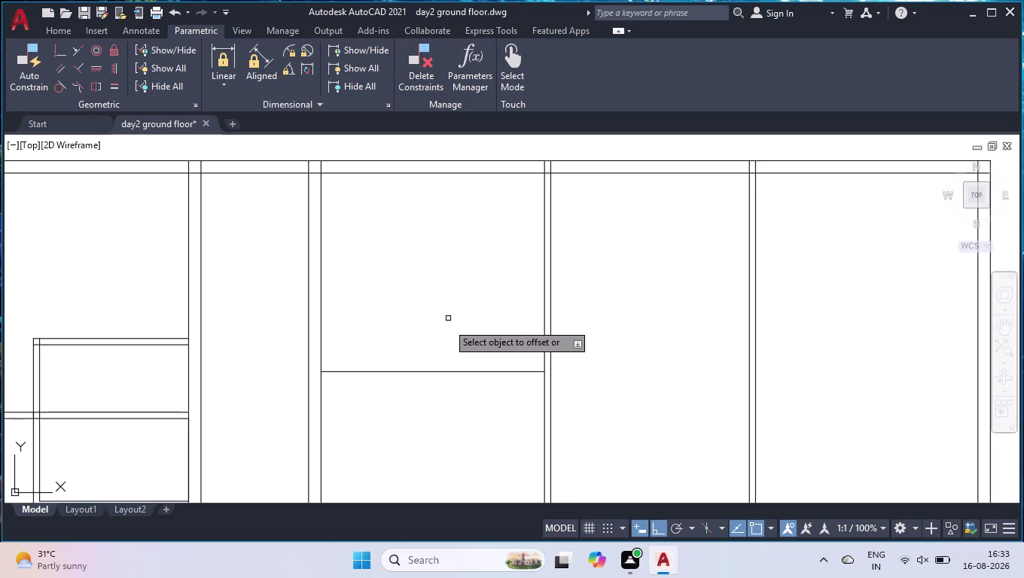
Give the new 12' line a 4.5" thickness and enter another offset distance.
click(419, 374)
click(421, 373)
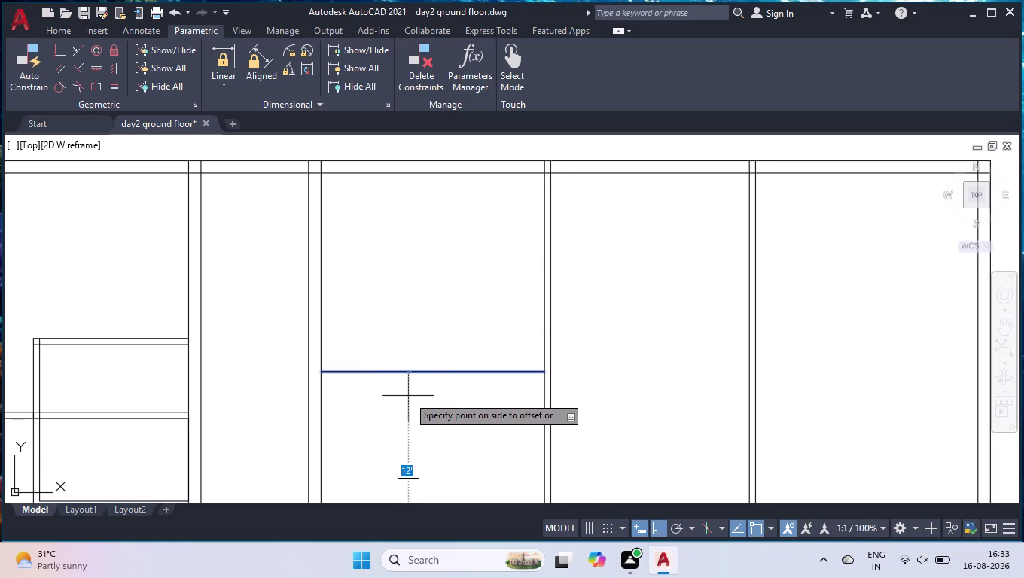
text(4.5)
text(")
key(Return)
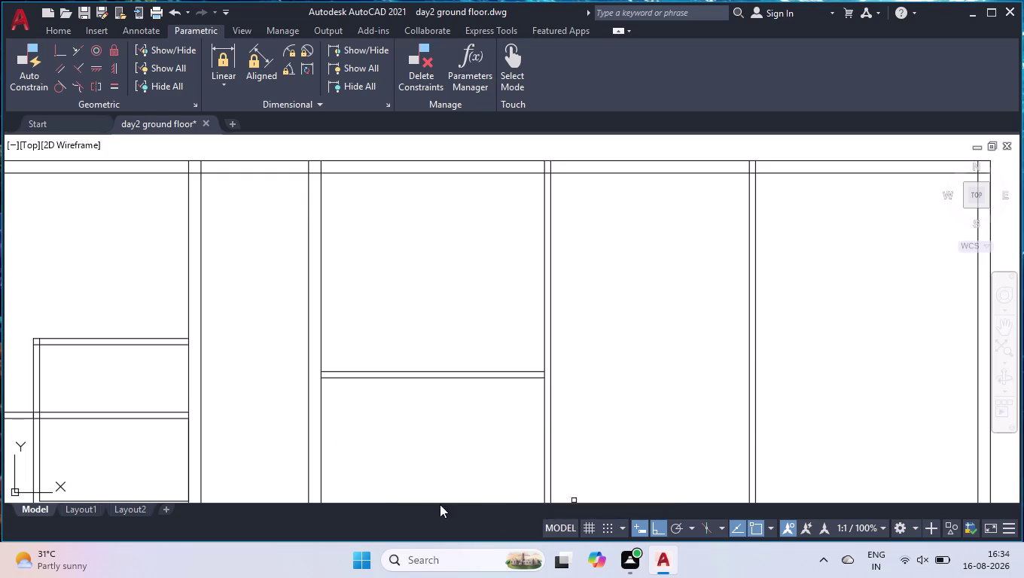
click(408, 379)
key(4)
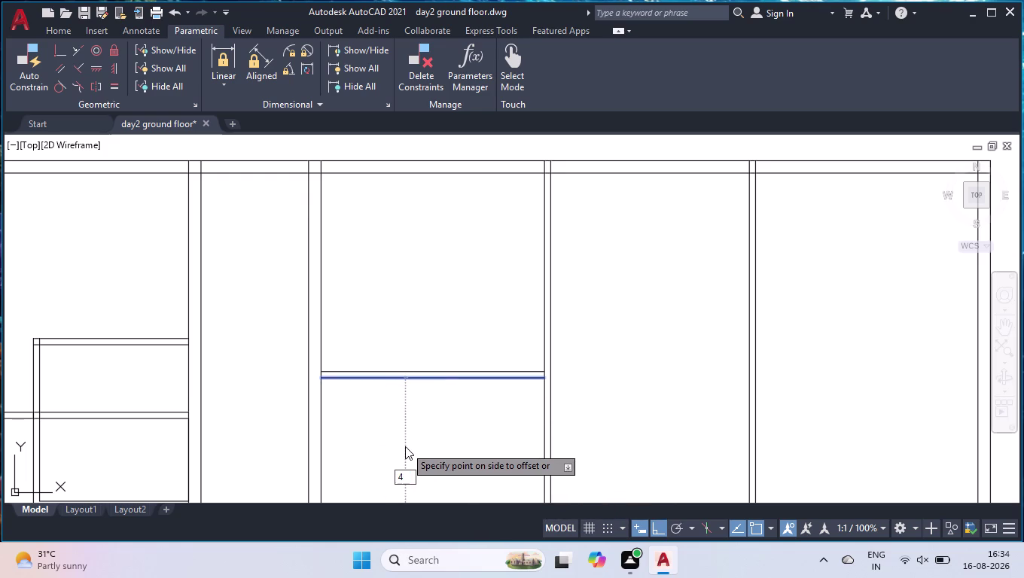
key(apostrophe)
key(7)
key(shift+quotedbl)
key(Return)
Offset the horizontal wall line 4.5", then the new line 4'6" downward.
scroll(down, 3)
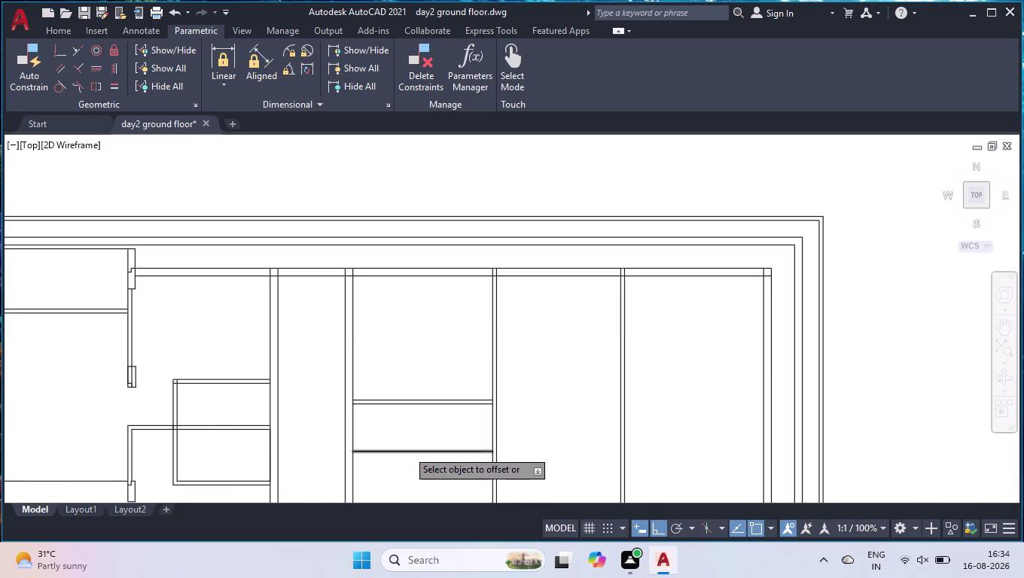
scroll(down, 3)
scroll(up, 3)
scroll(down, 3)
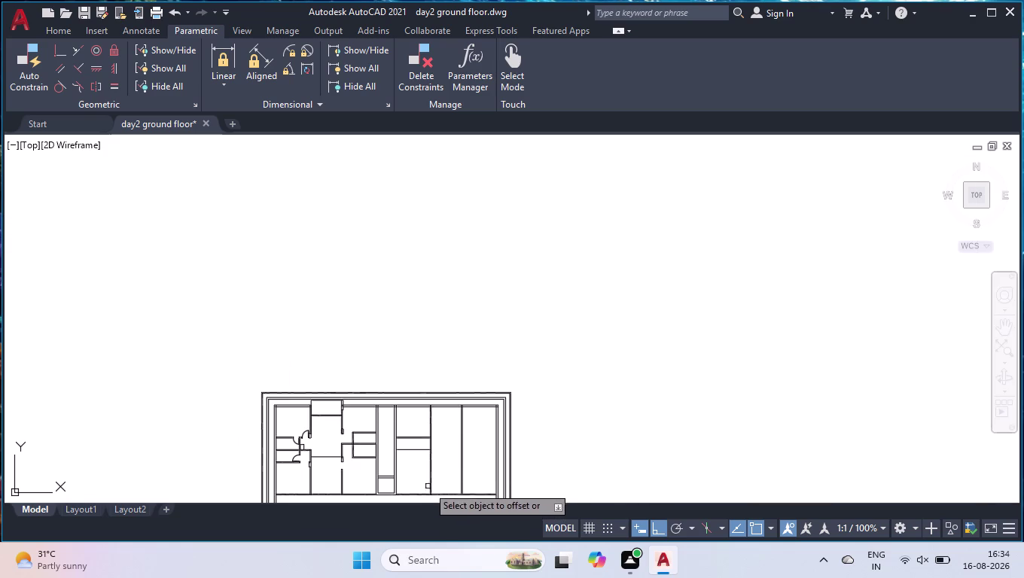
scroll(up, 3)
scroll(up, 3)
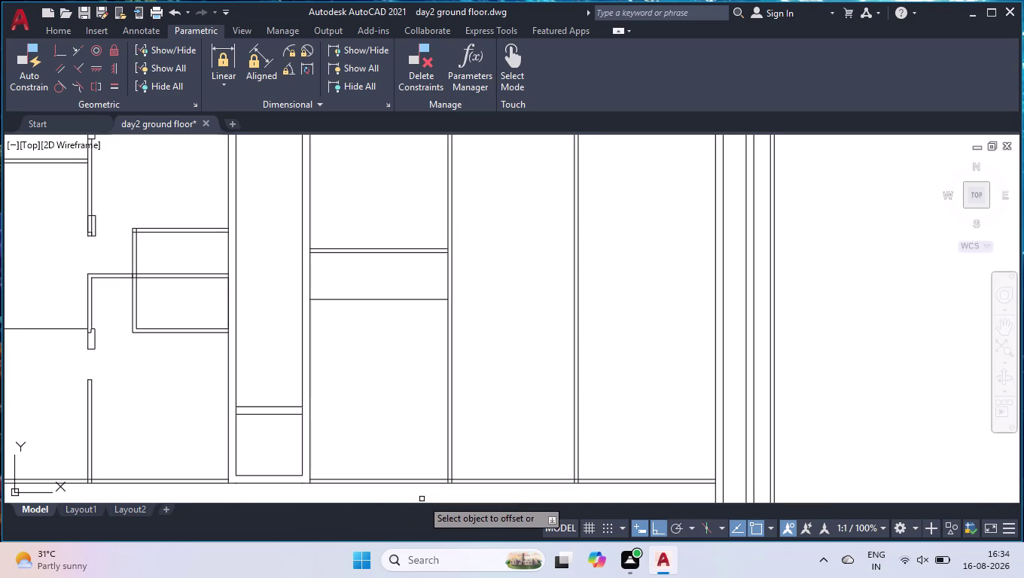
click(369, 299)
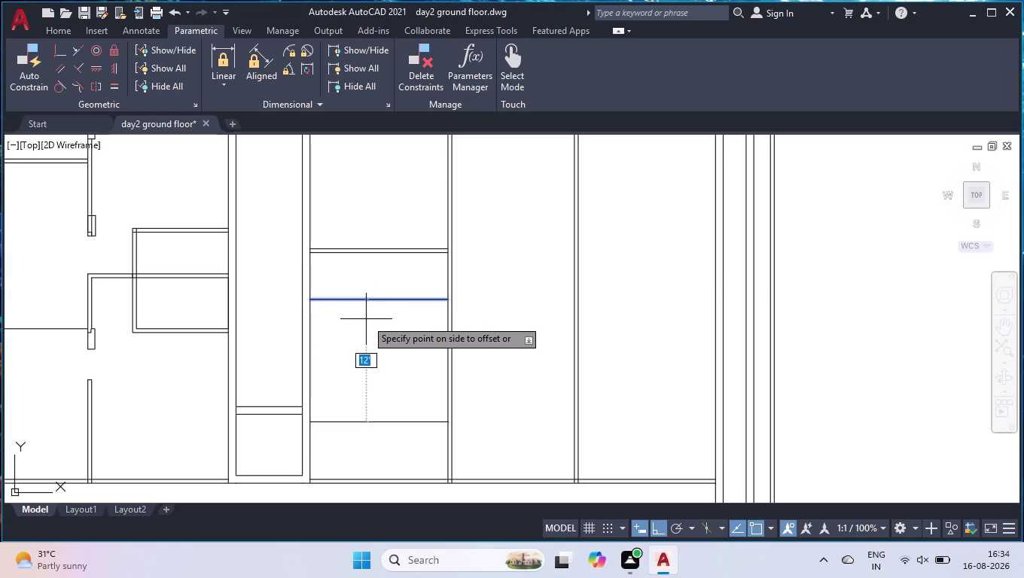
text(4.)
text(5")
key(Return)
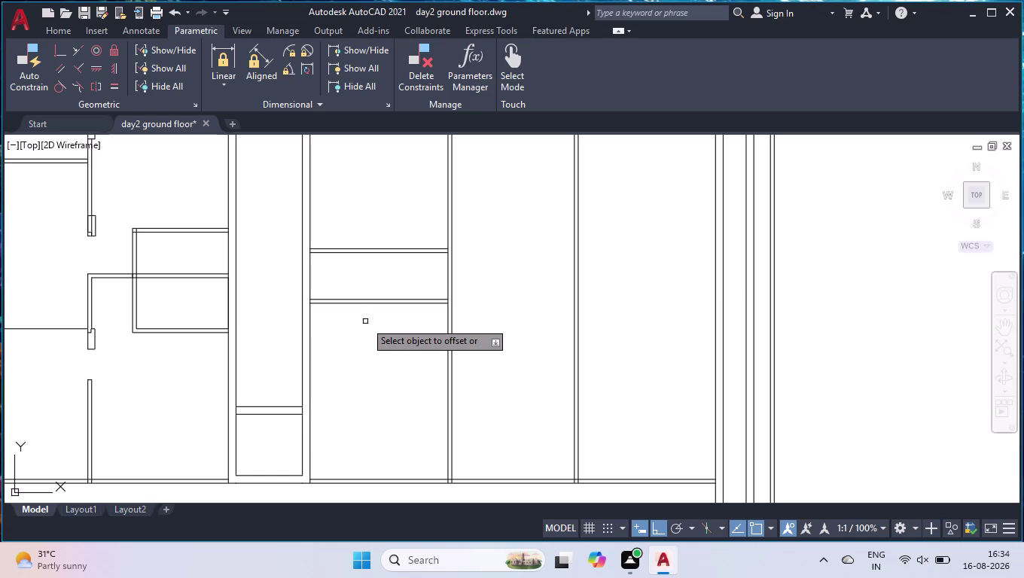
click(362, 304)
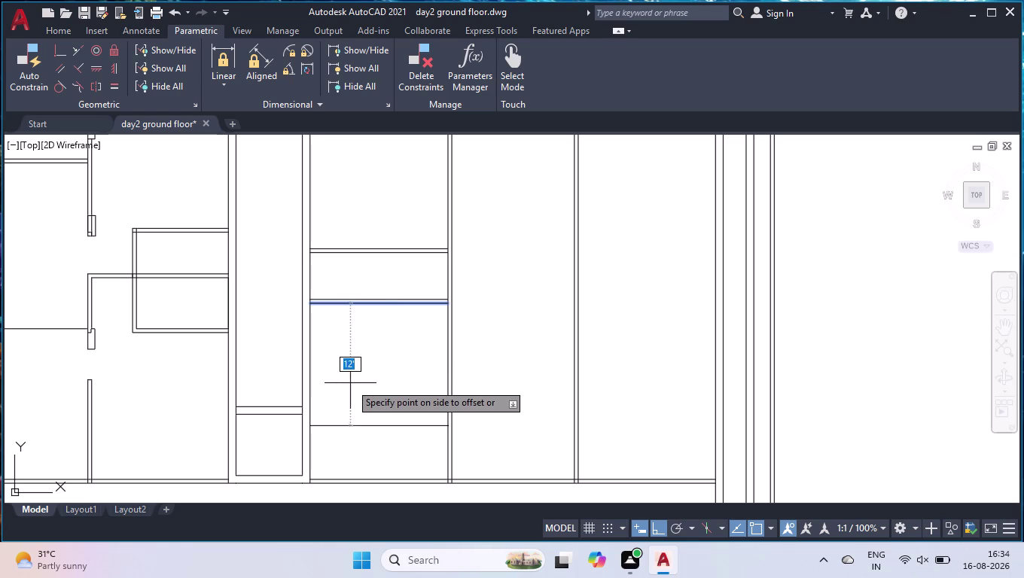
text(4'6)
text(")
key(Return)
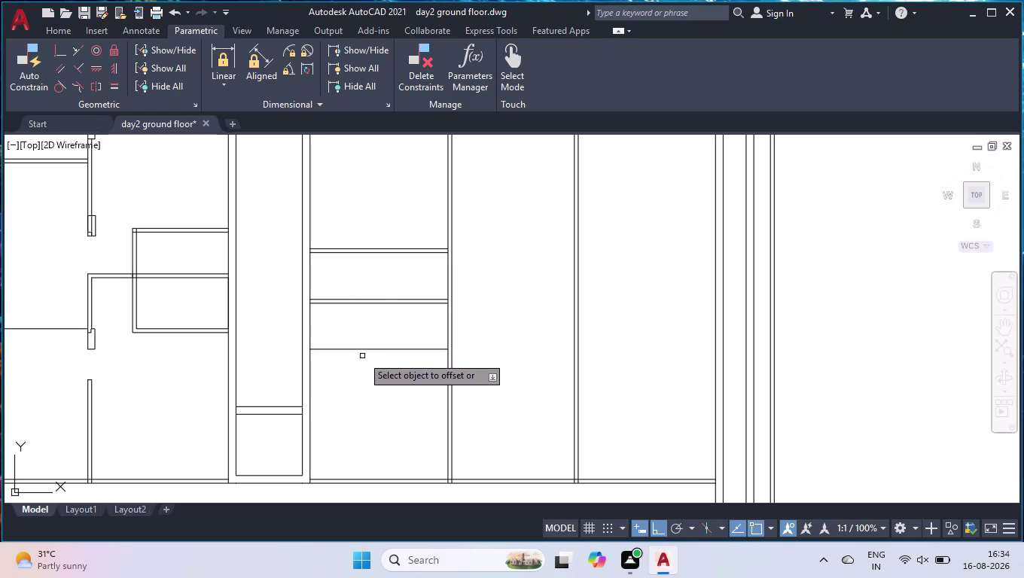
Offset the lower line another 4.5" to complete the last partition.
click(363, 349)
key(4)
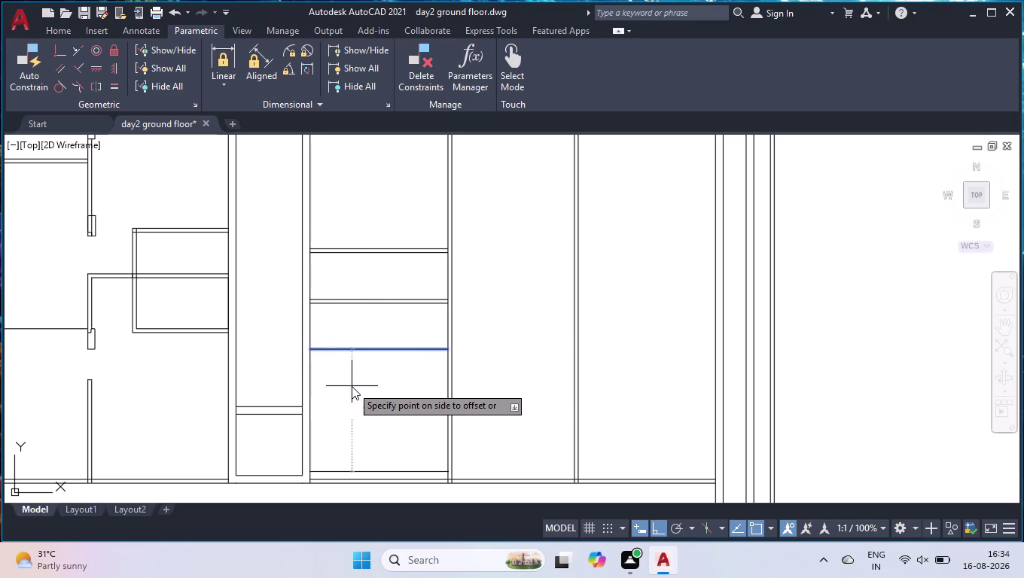
text(.5")
key(Return)
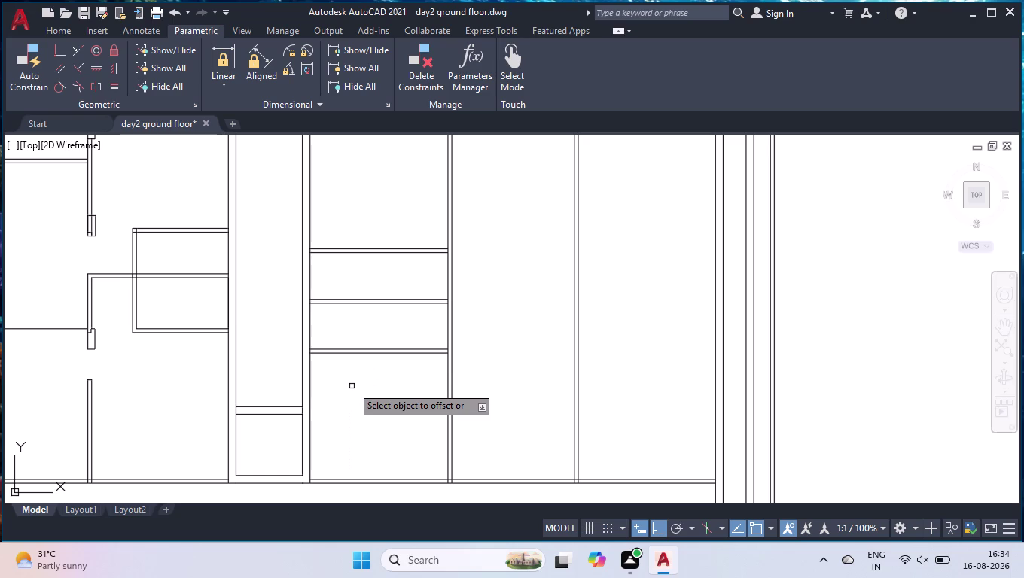
key(space)
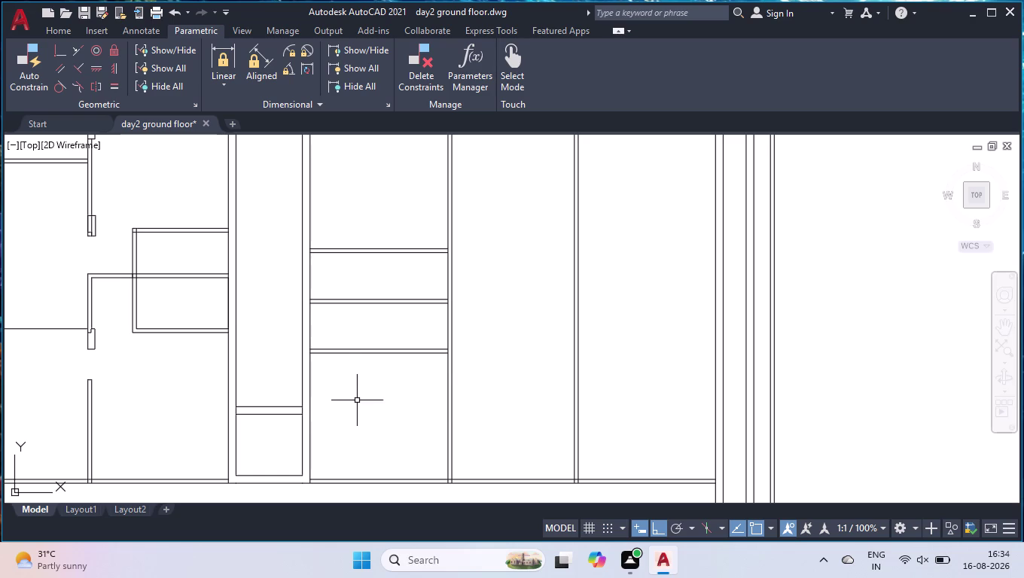
text(mea)
key(Return)
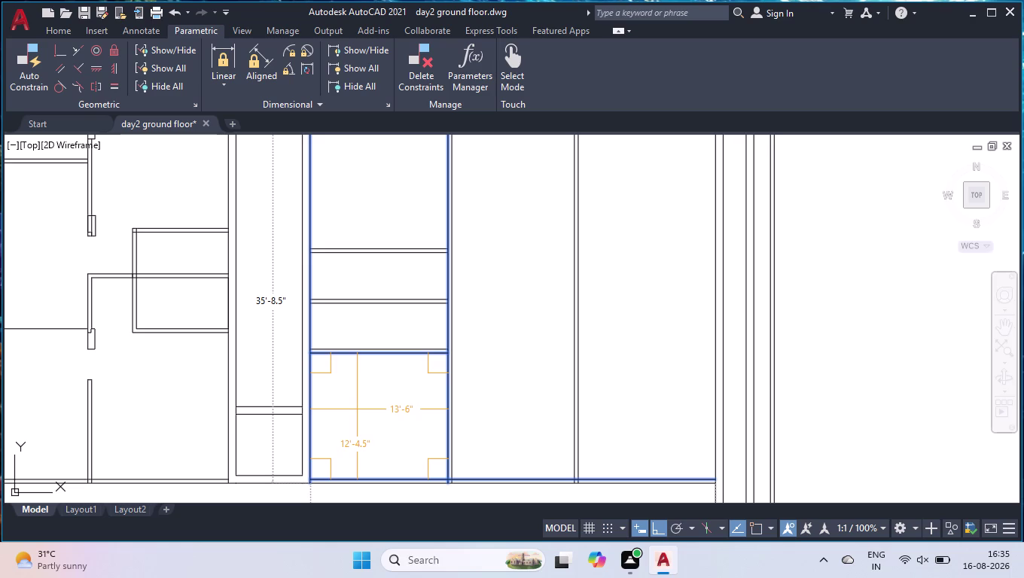
key(space)
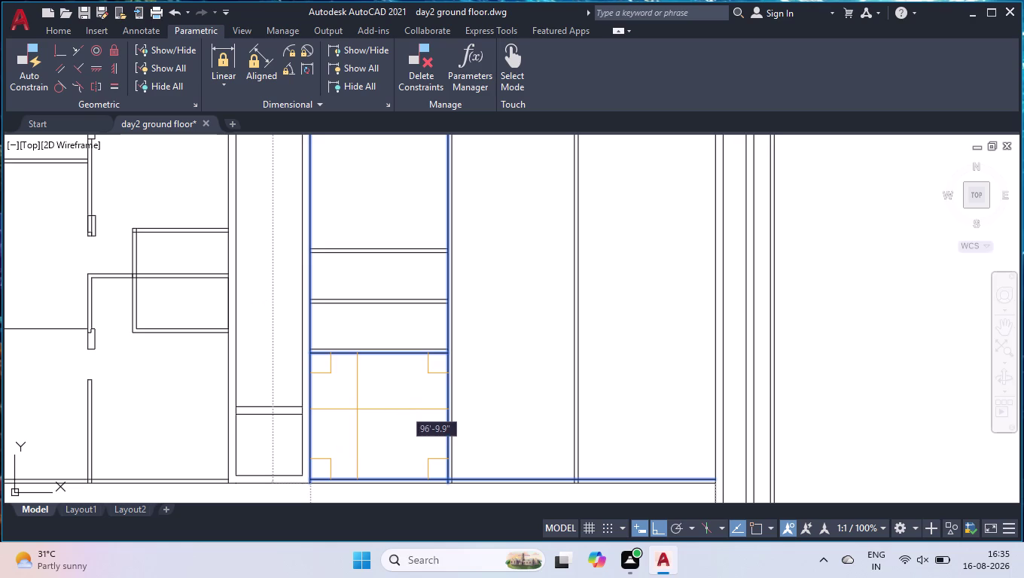
click(466, 317)
click(439, 331)
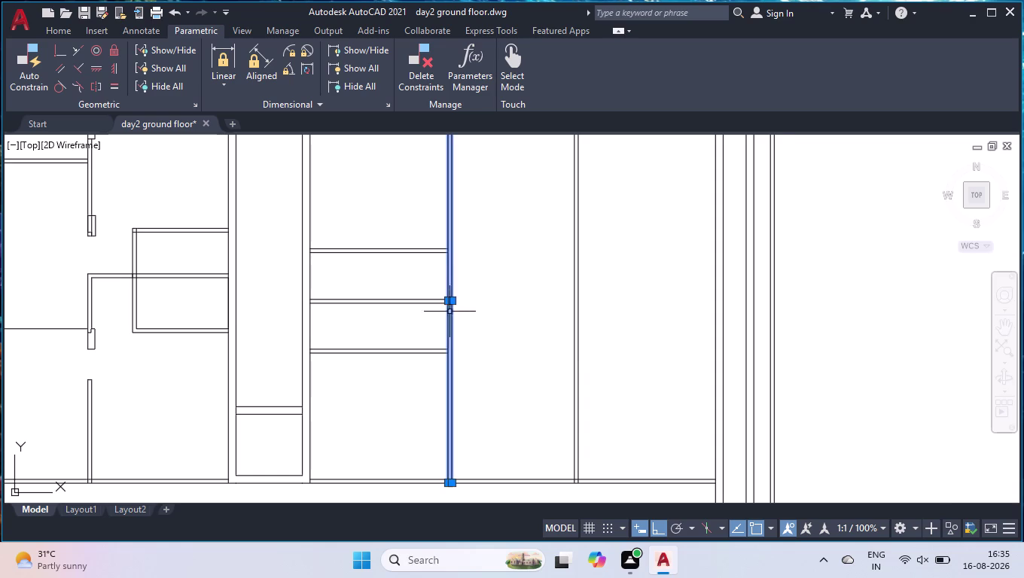
Stretch both lines of the first right-hand wall 3" to the left.
scroll(up, 3)
click(434, 270)
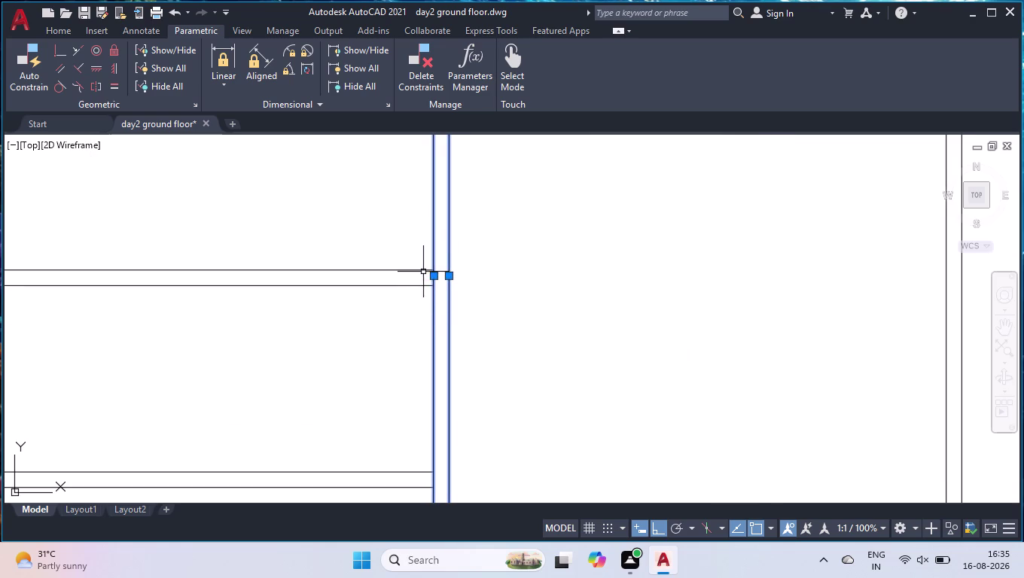
scroll(up, 3)
click(426, 268)
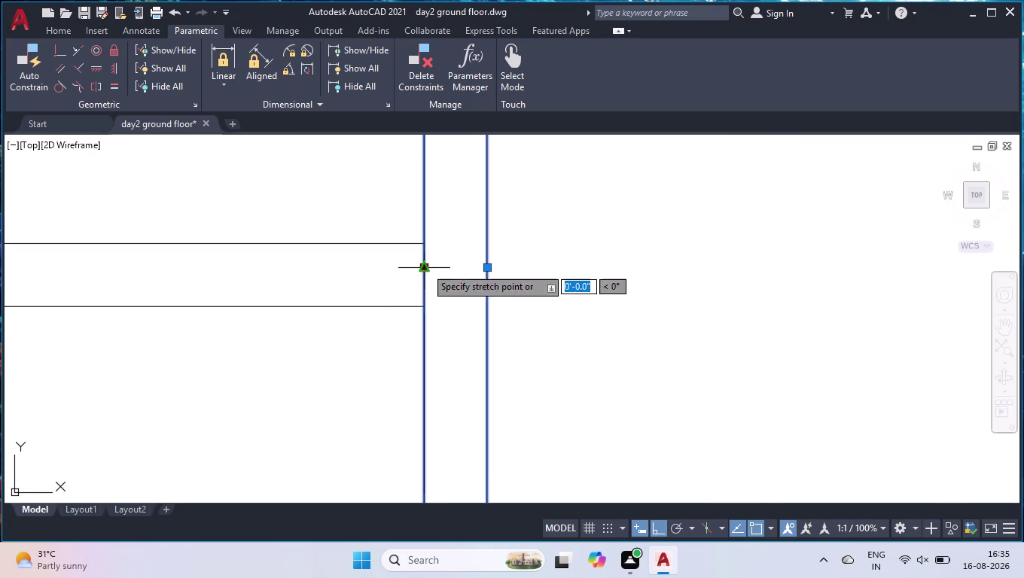
text(3")
key(Return)
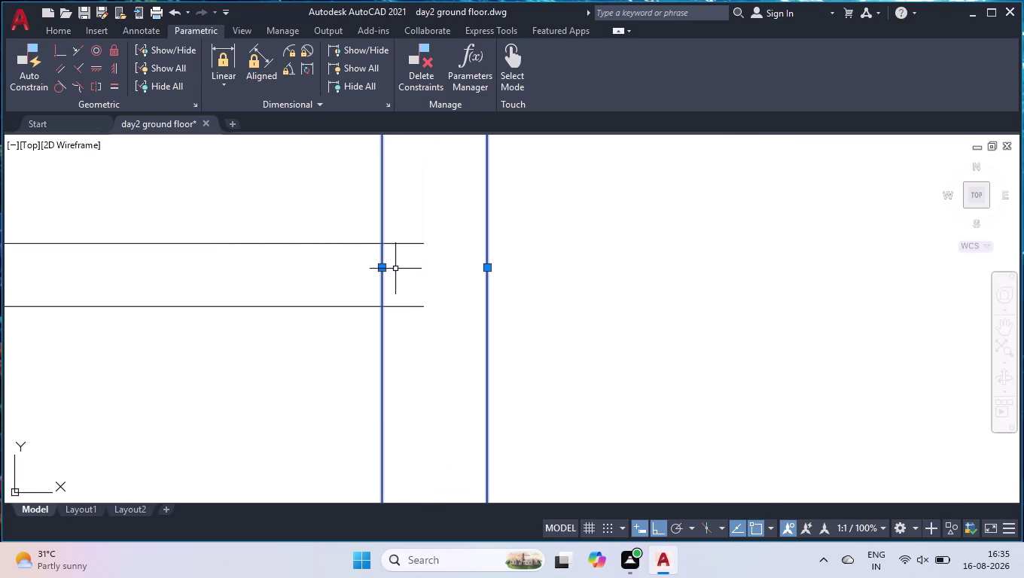
click(485, 266)
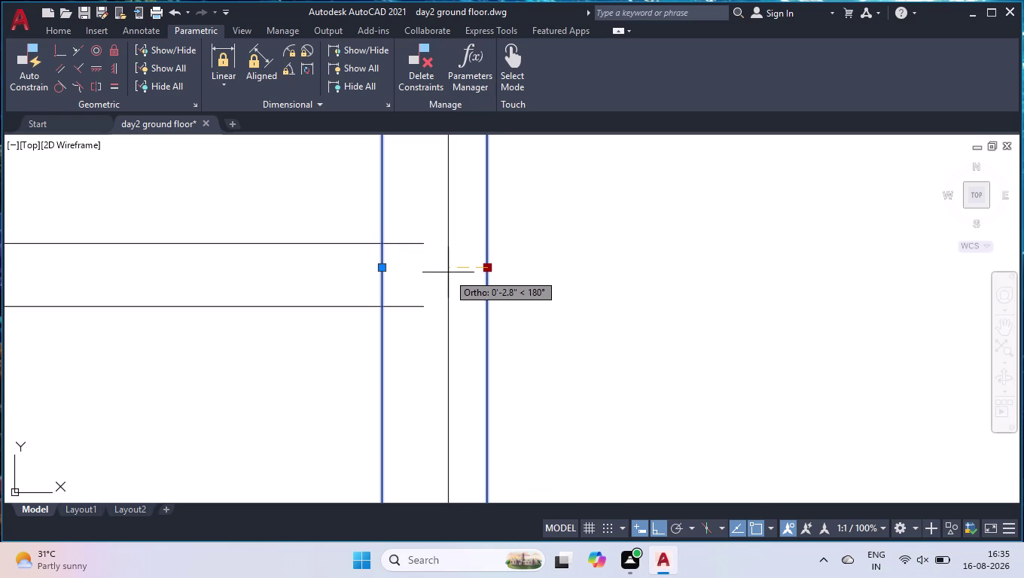
text(3')
key(BackSpace)
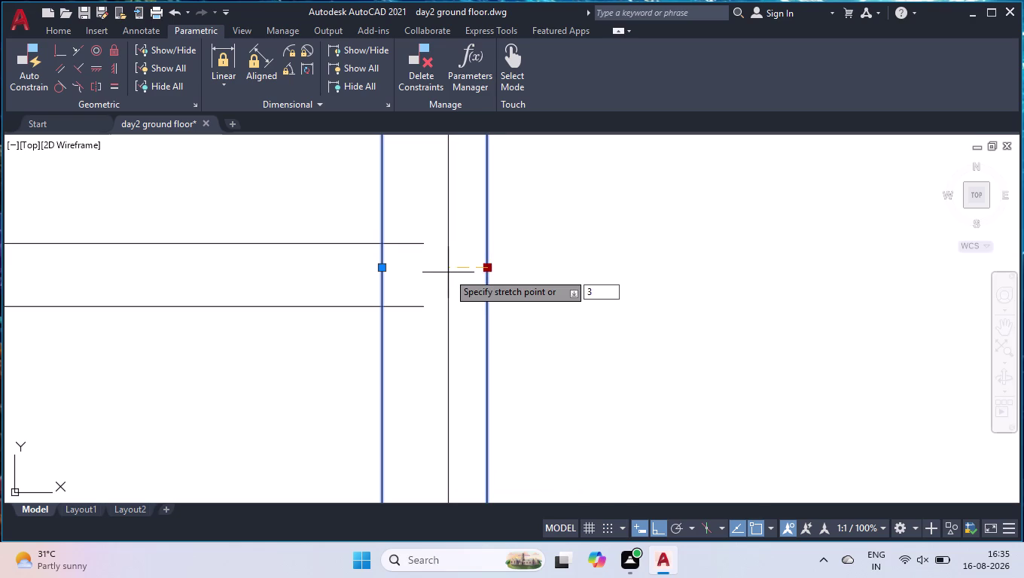
key(shift+quotedbl)
key(Return)
Select the next wall's two lines and stretch each 3" to the left.
scroll(down, 3)
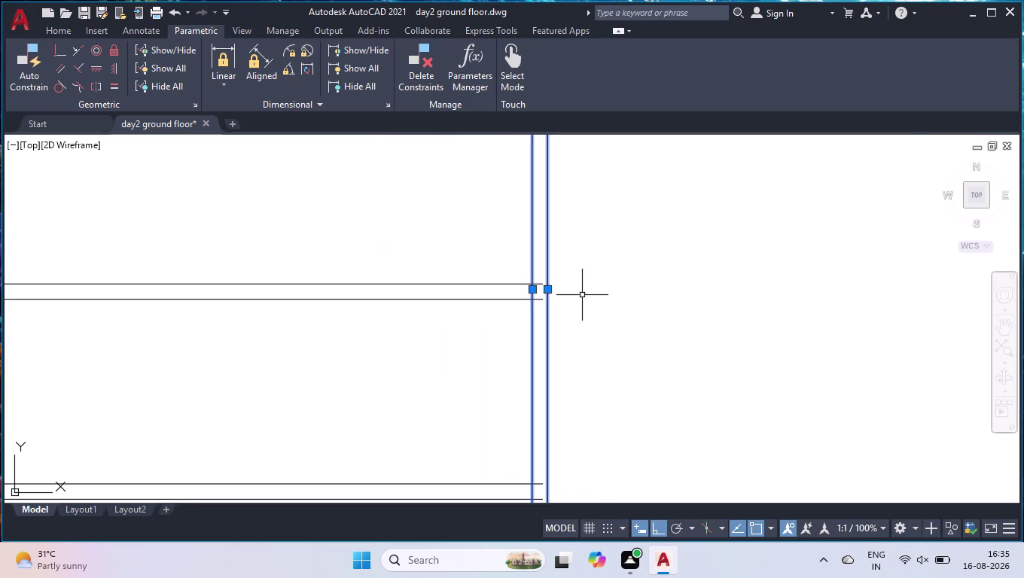
scroll(down, 3)
click(784, 284)
click(702, 315)
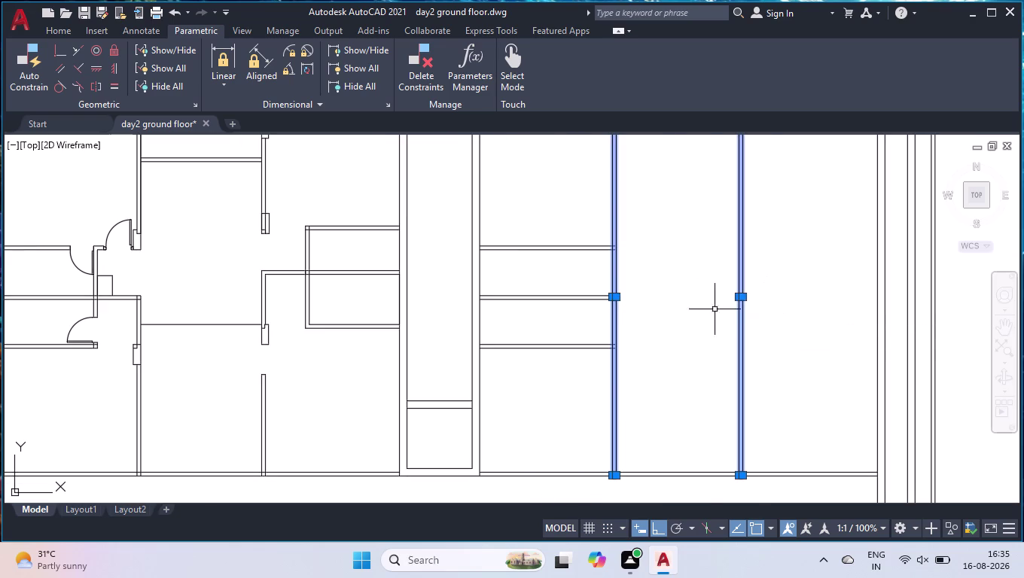
scroll(up, 3)
scroll(up, 3)
click(537, 266)
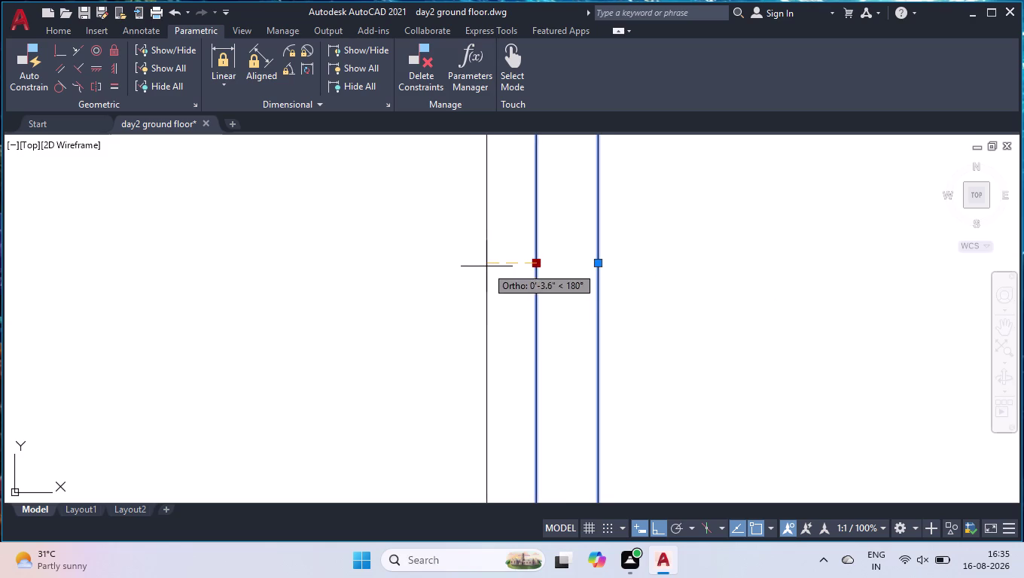
text(3")
key(Return)
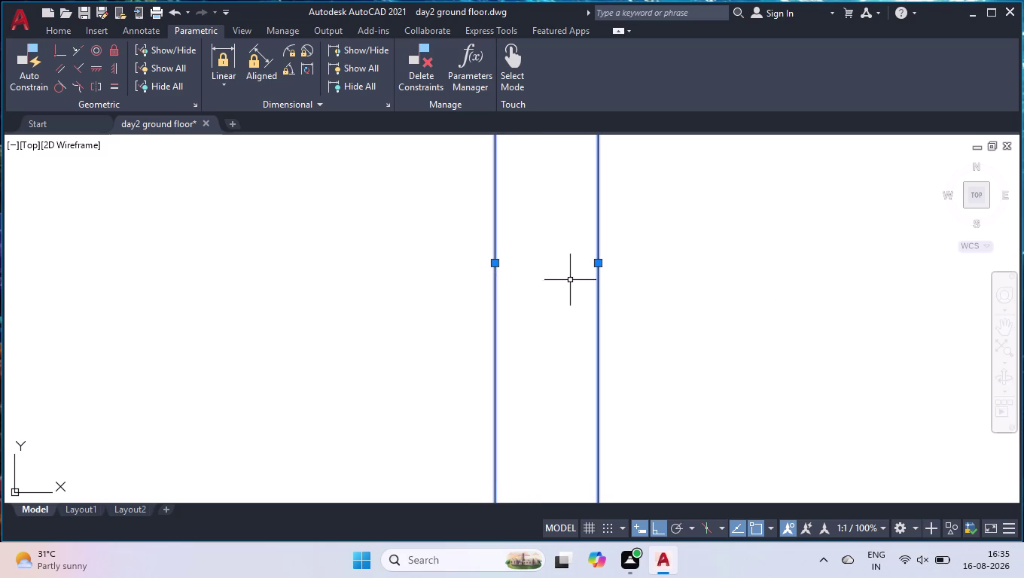
click(601, 263)
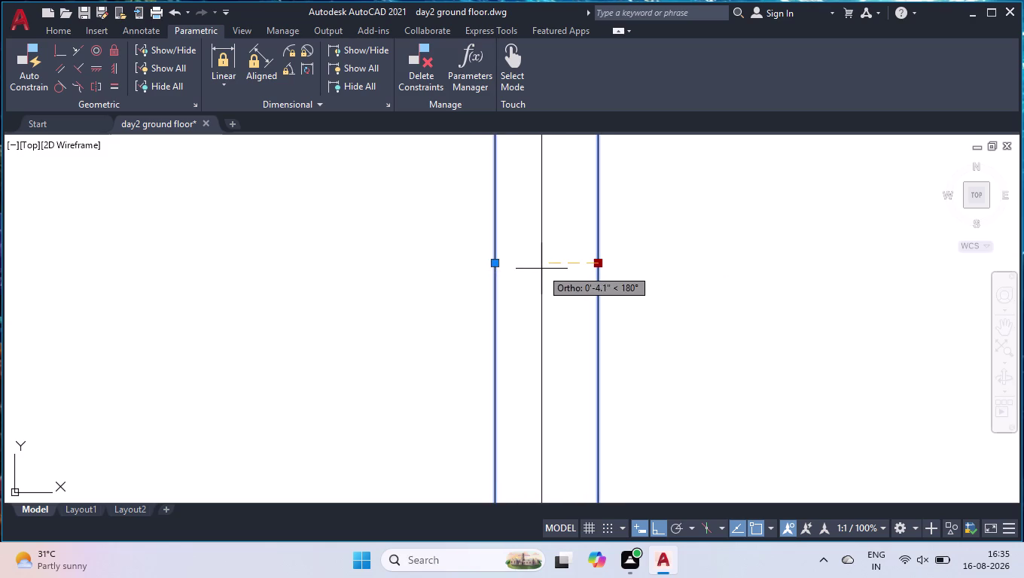
text(3")
key(Return)
Window-select the walls and start measuring the right-hand room with MEASUREGEOM.
scroll(down, 3)
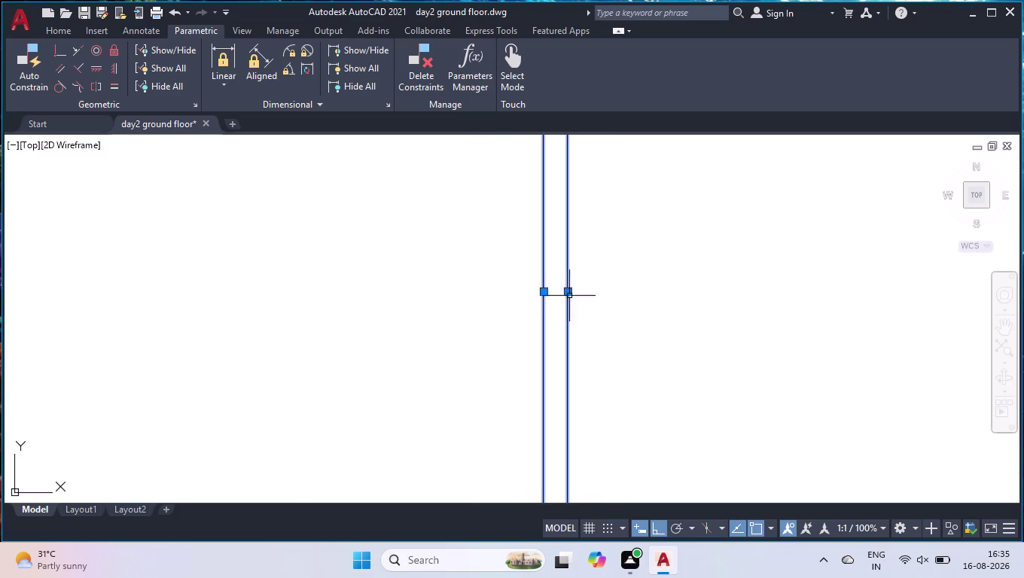
scroll(down, 3)
scroll(down, 3)
scroll(up, 3)
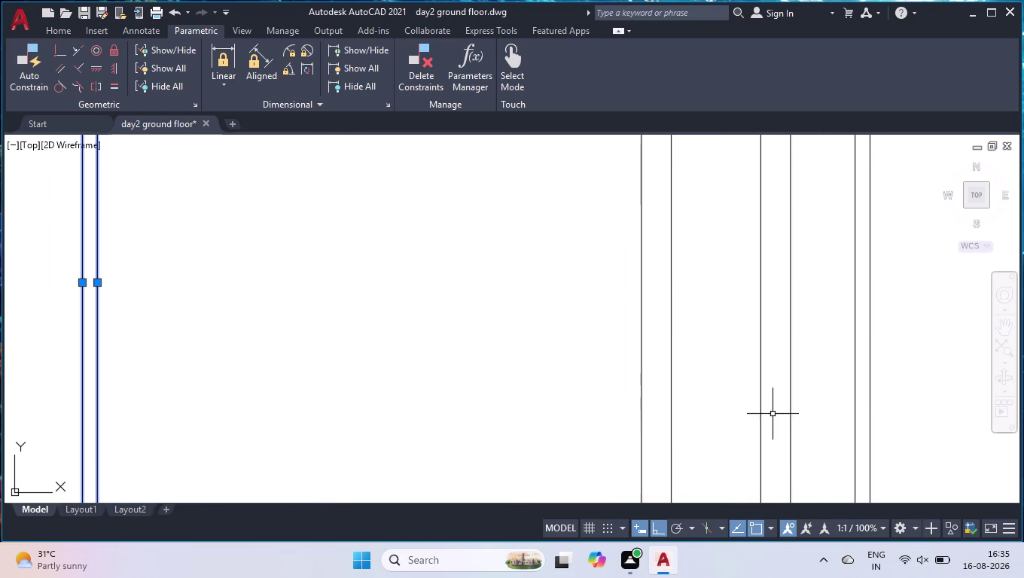
scroll(down, 3)
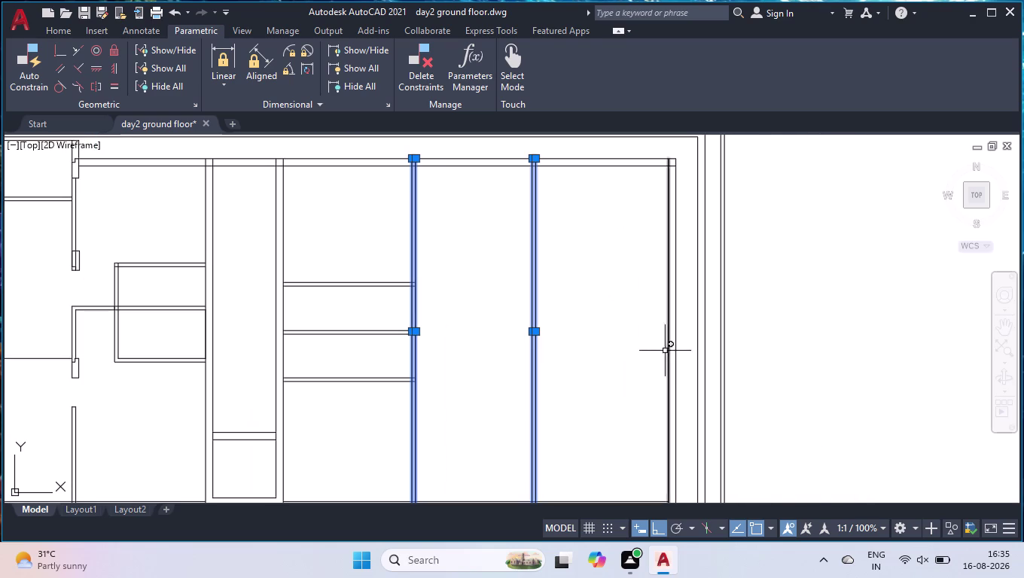
click(562, 283)
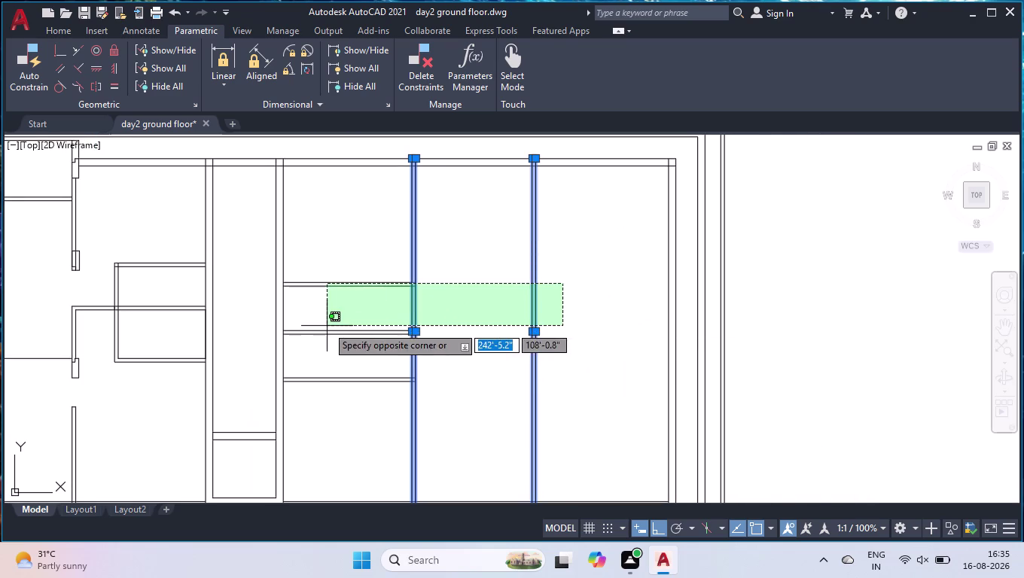
click(327, 326)
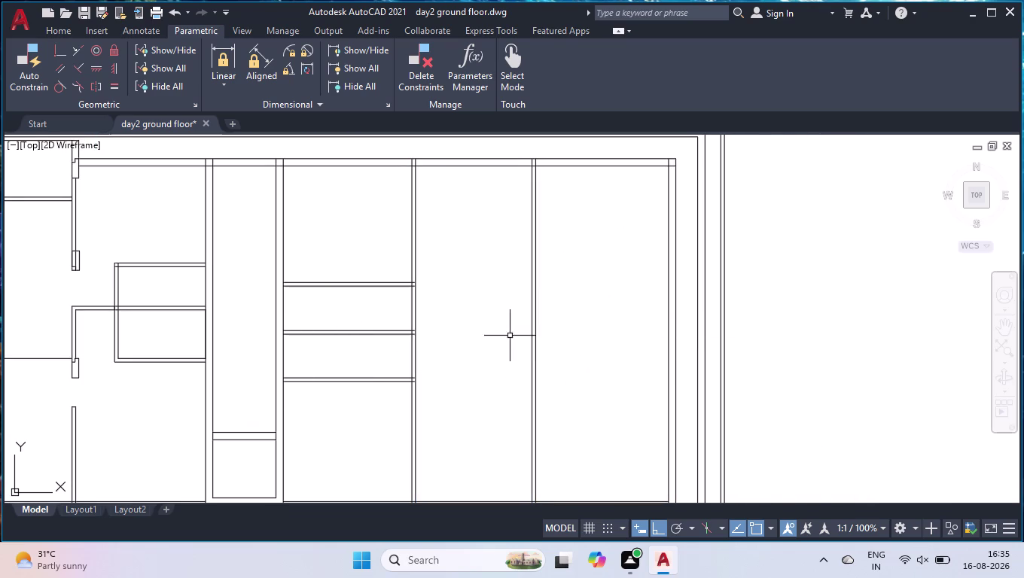
scroll(down, 3)
text(mea)
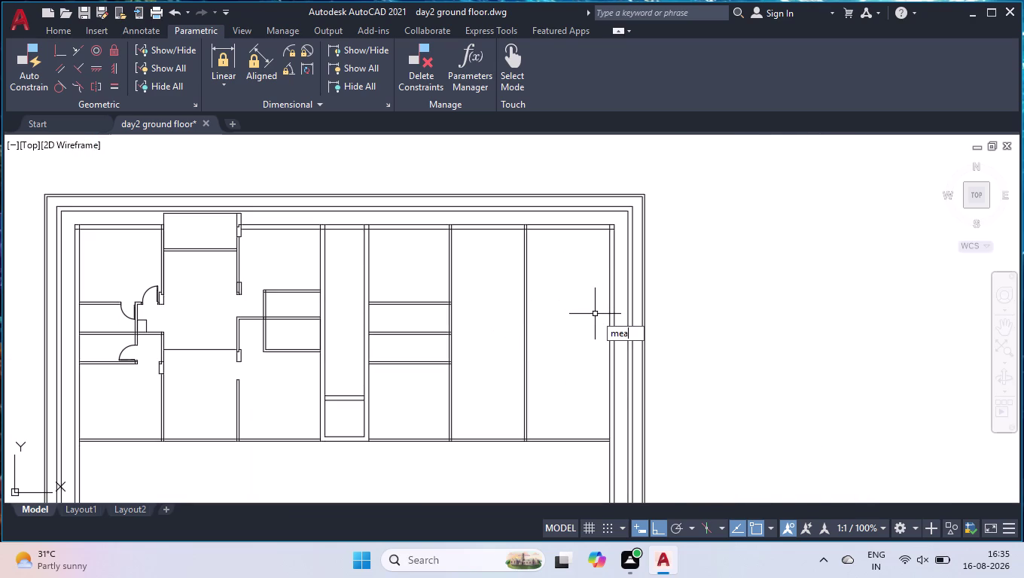
text(s)
key(Return)
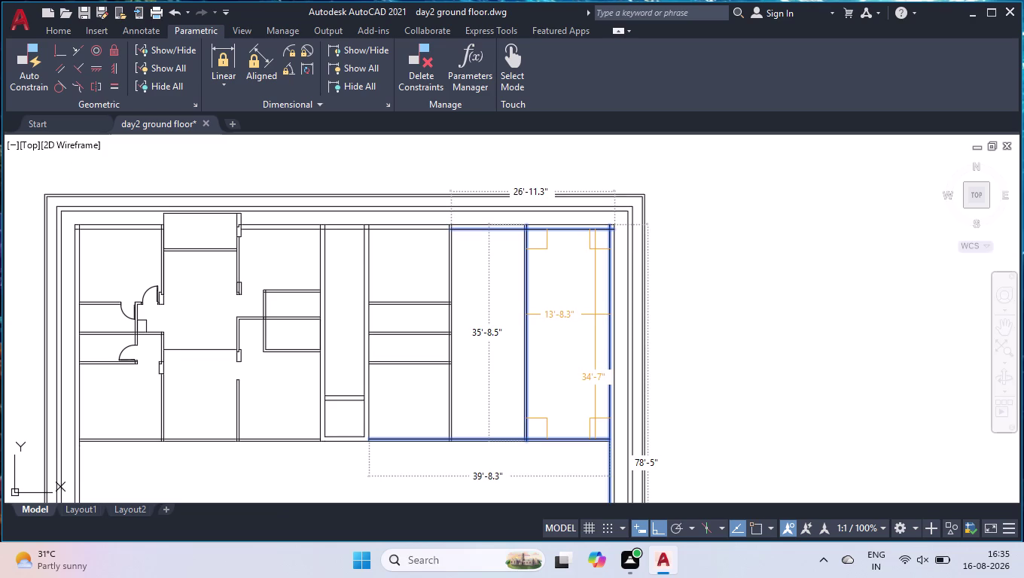